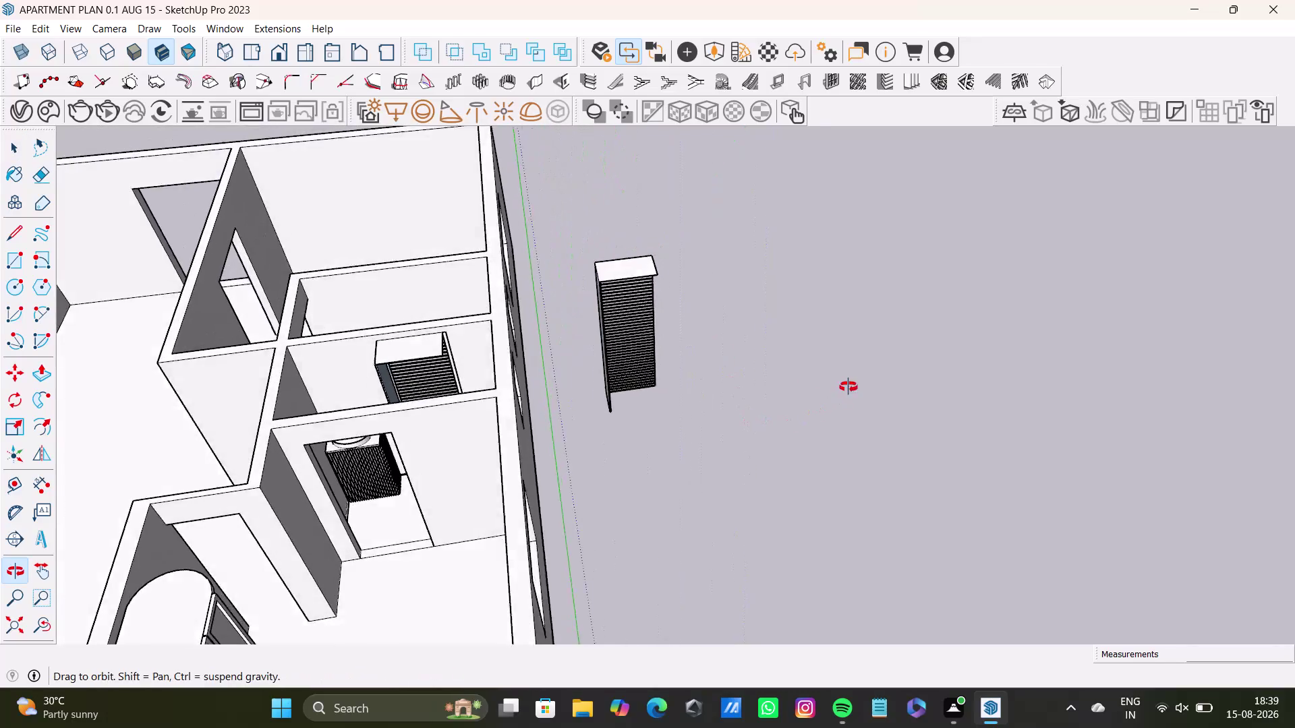
Orbit around the apartment and select the outdoor AC unit against the wall.
scroll(up, 3)
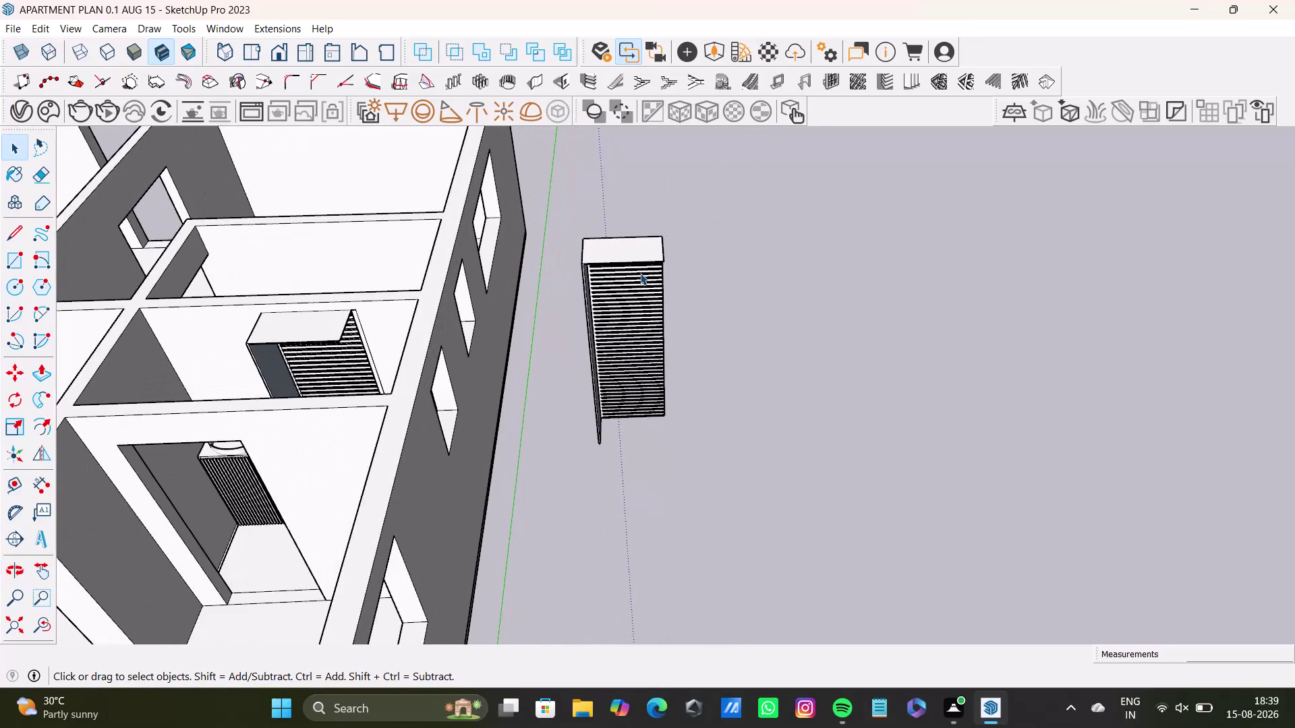
scroll(down, 3)
middle_drag(639, 273, 655, 331)
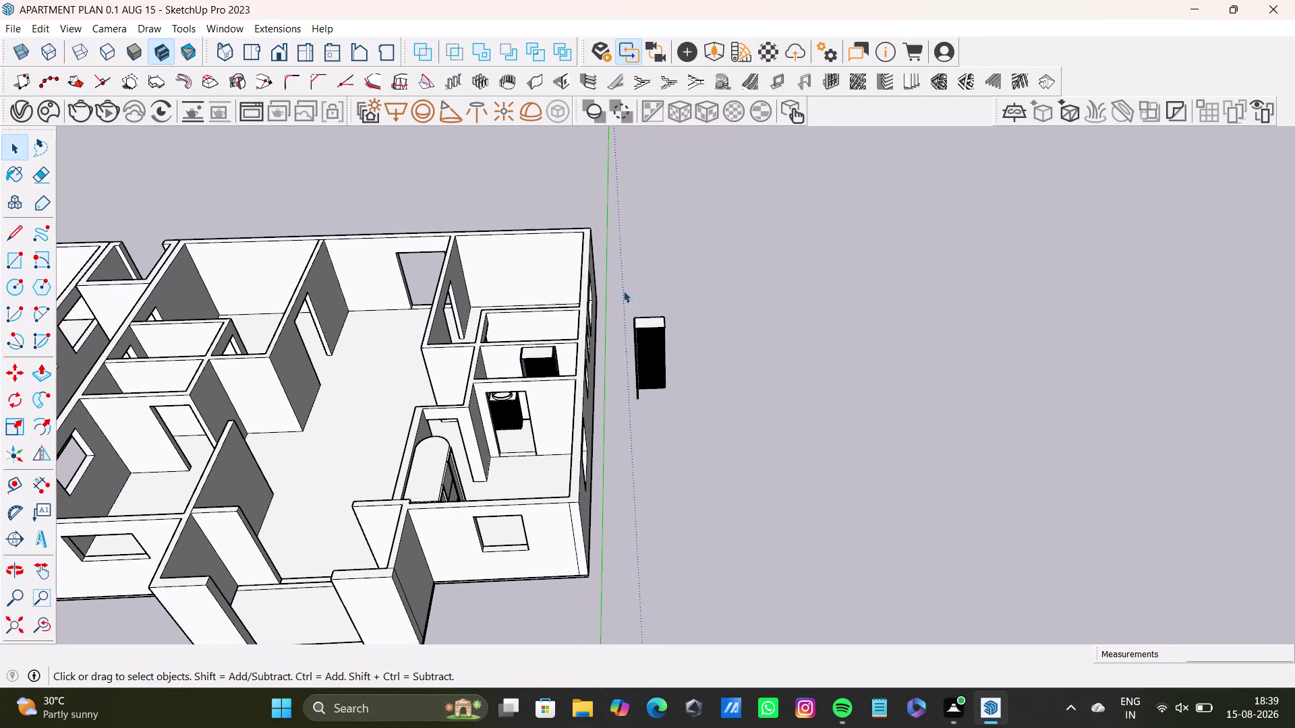
drag(607, 286, 748, 466)
middle_drag(722, 428, 619, 303)
scroll(up, 3)
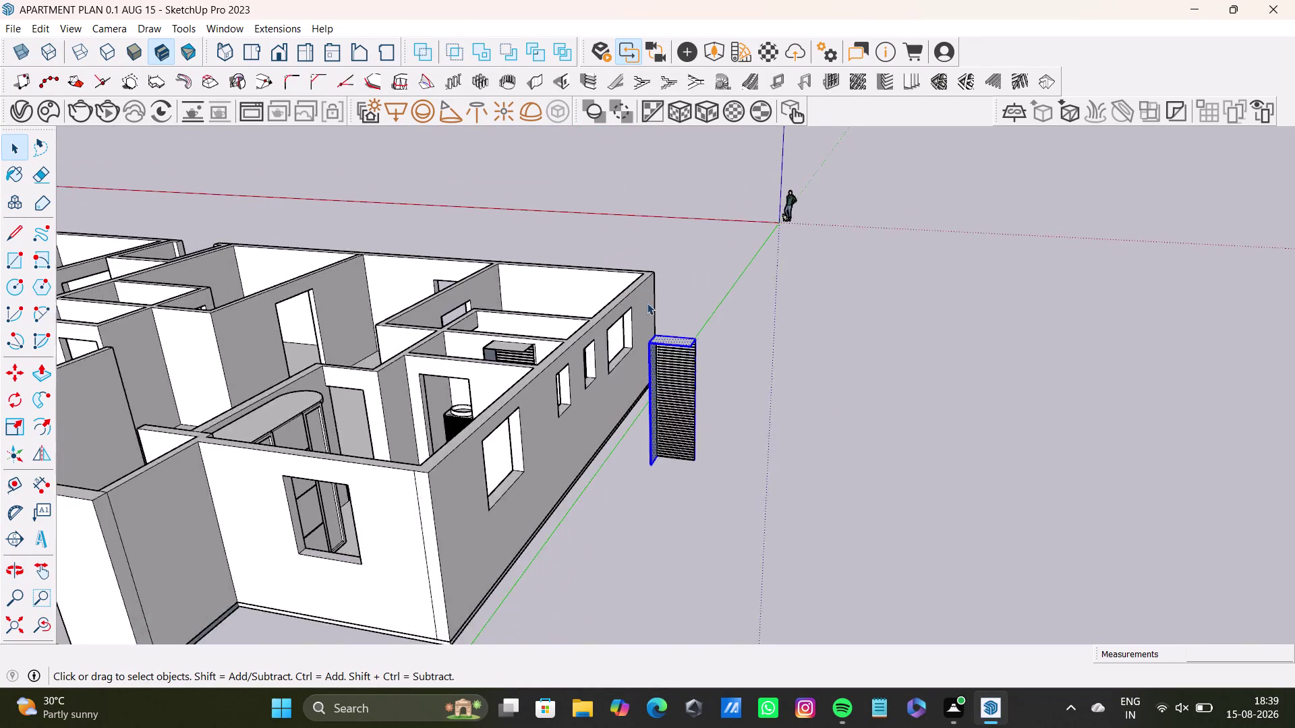
scroll(up, 3)
Rotate the AC unit about a centre point on its top into a new orientation.
key(q)
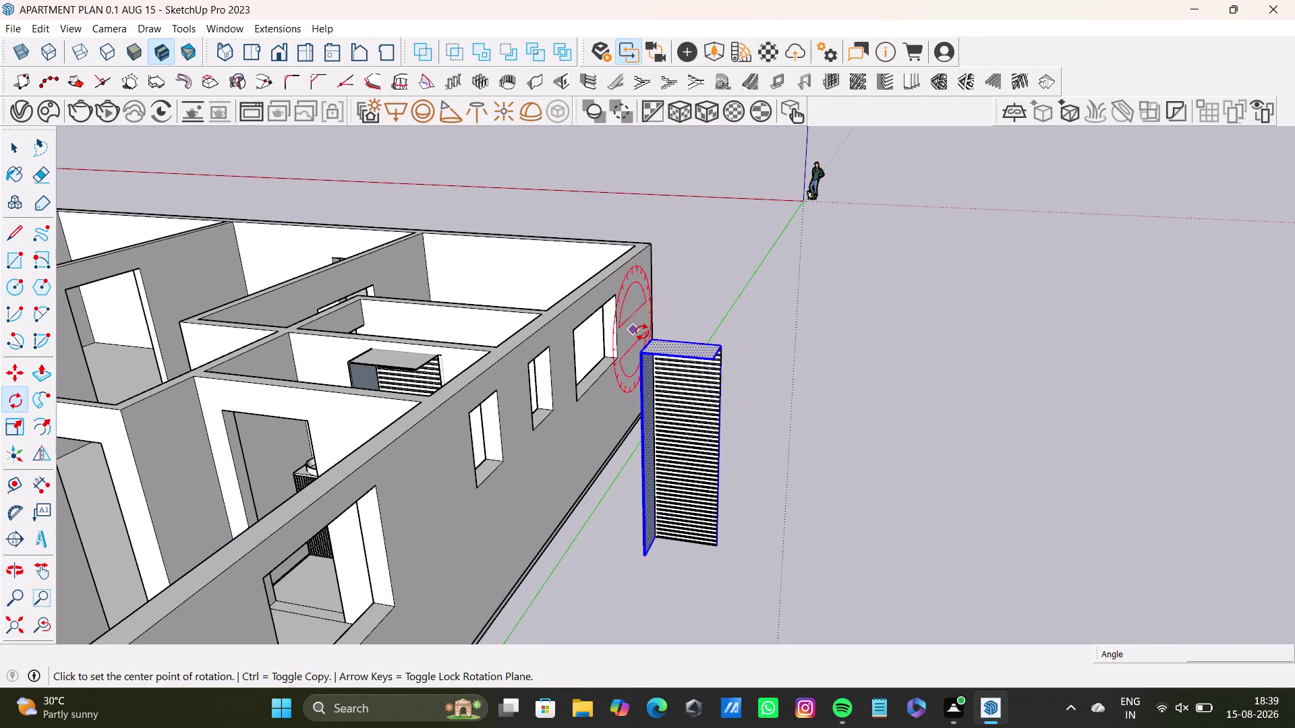
click(651, 338)
click(723, 346)
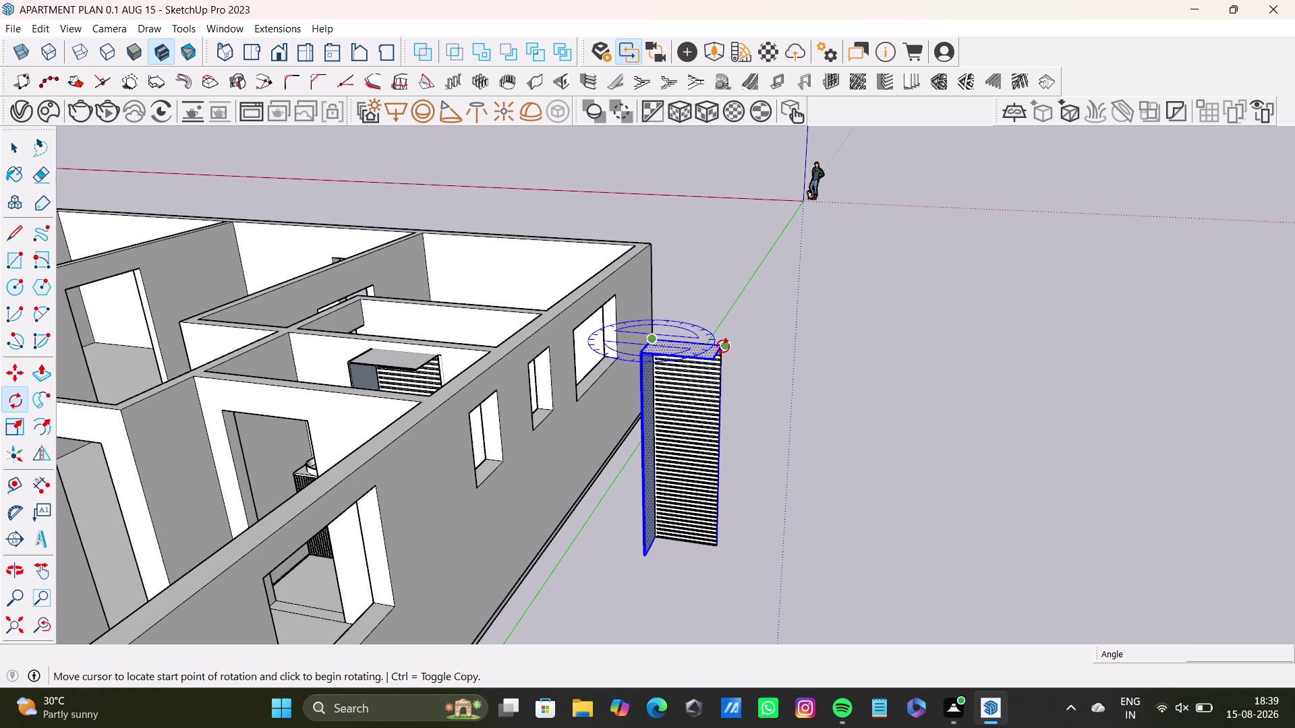
click(637, 345)
Orbit to view the rotated unit from outside and reselect it.
middle_drag(707, 395, 667, 429)
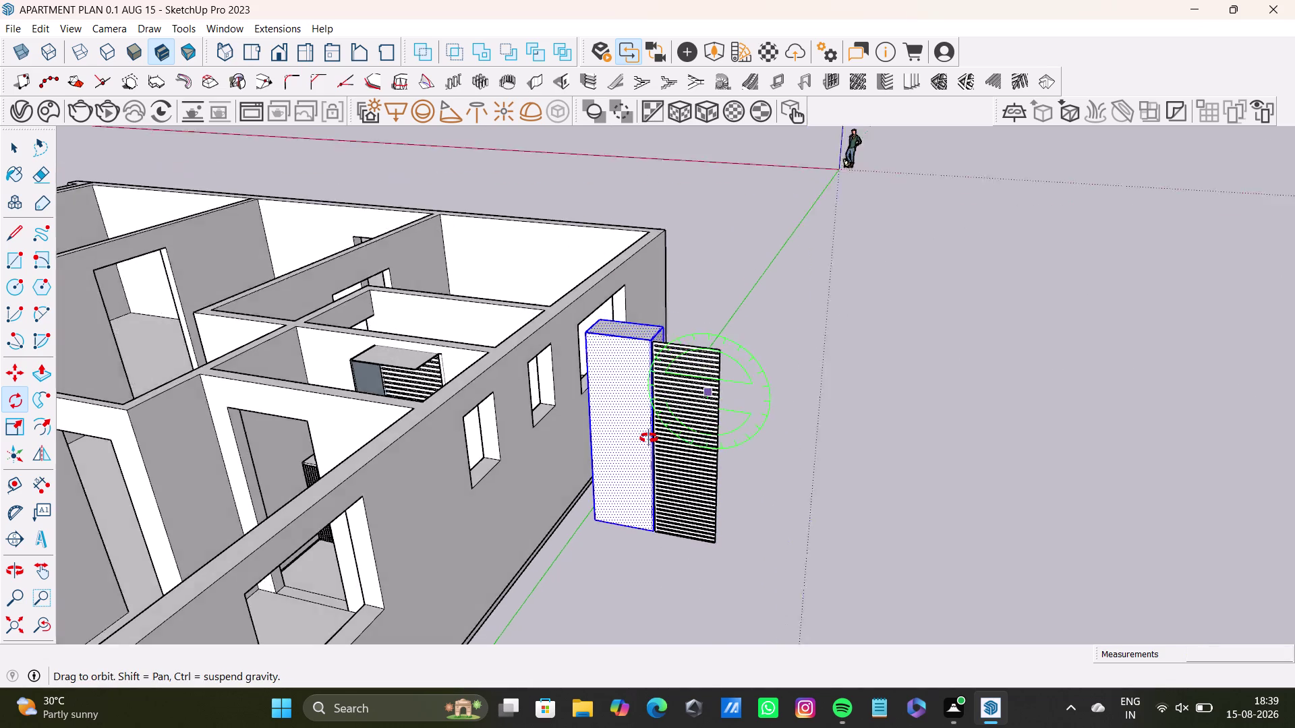
middle_drag(667, 429, 367, 426)
middle_drag(667, 442, 322, 380)
scroll(up, 3)
key(space)
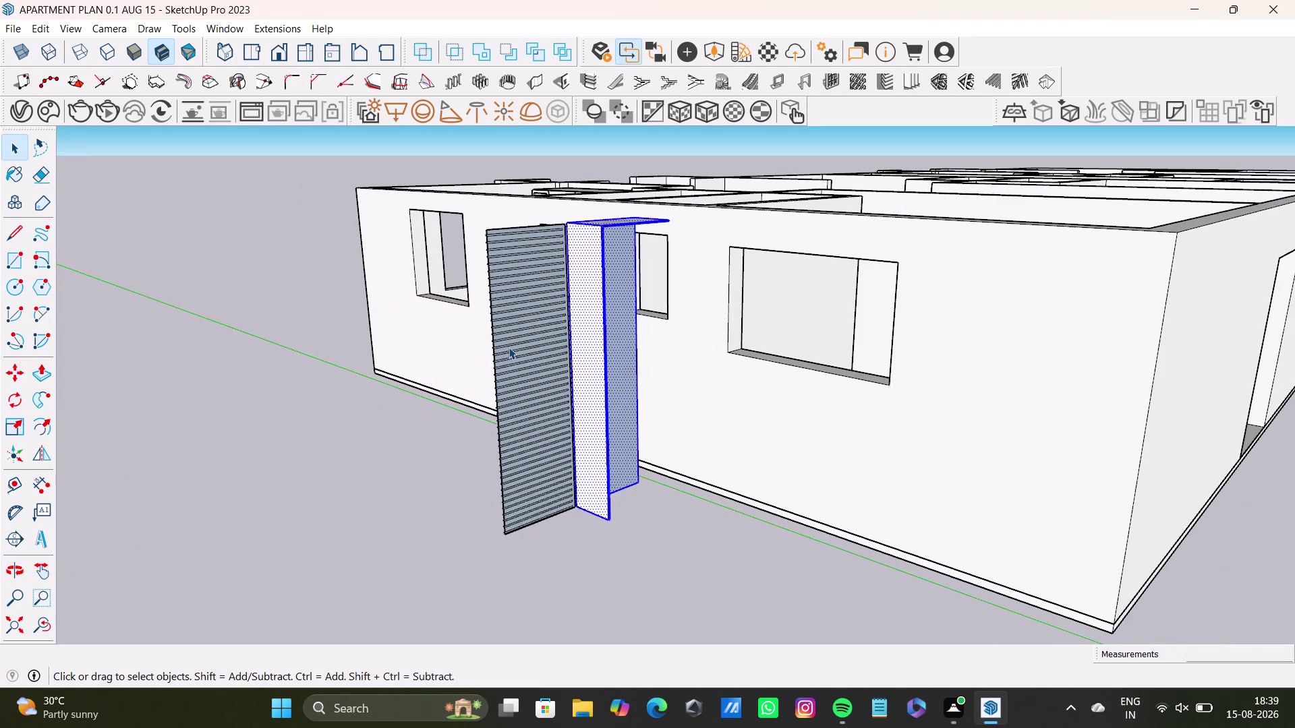
click(509, 347)
Open the AC unit group for editing and select the grille face.
middle_drag(511, 367, 778, 507)
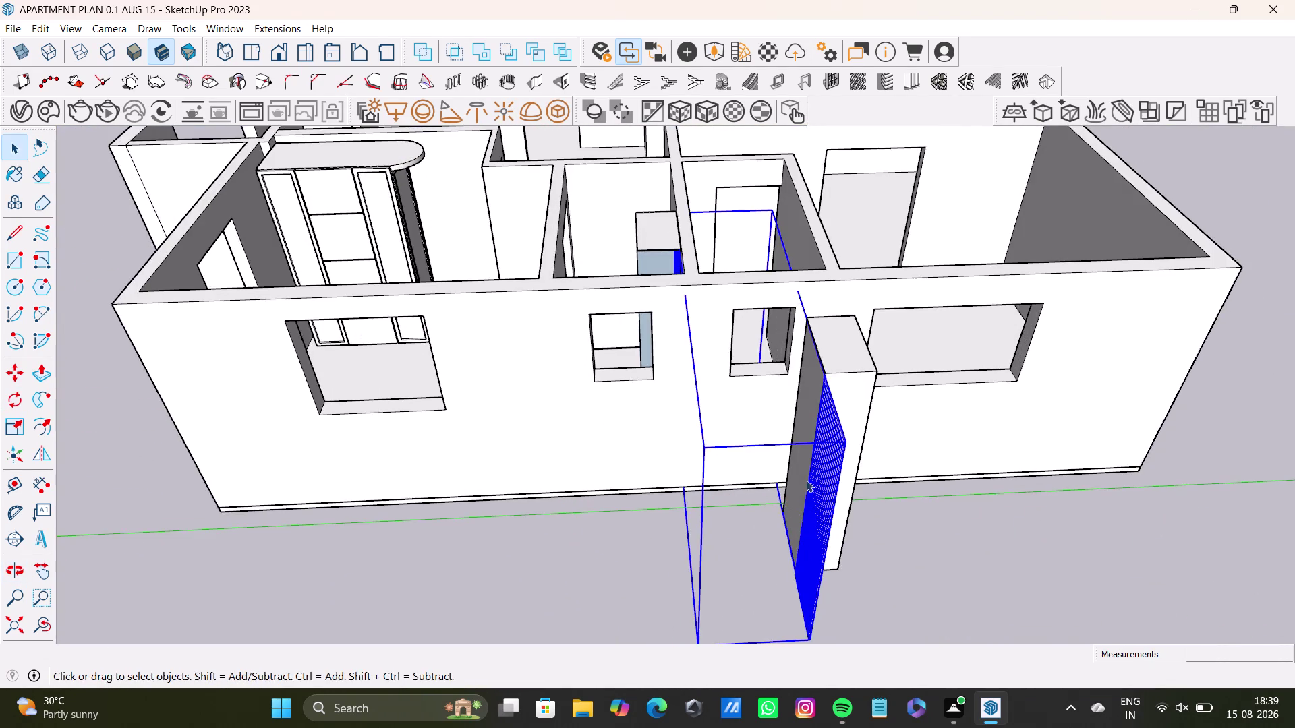
middle_drag(811, 498, 1040, 508)
double_click(961, 386)
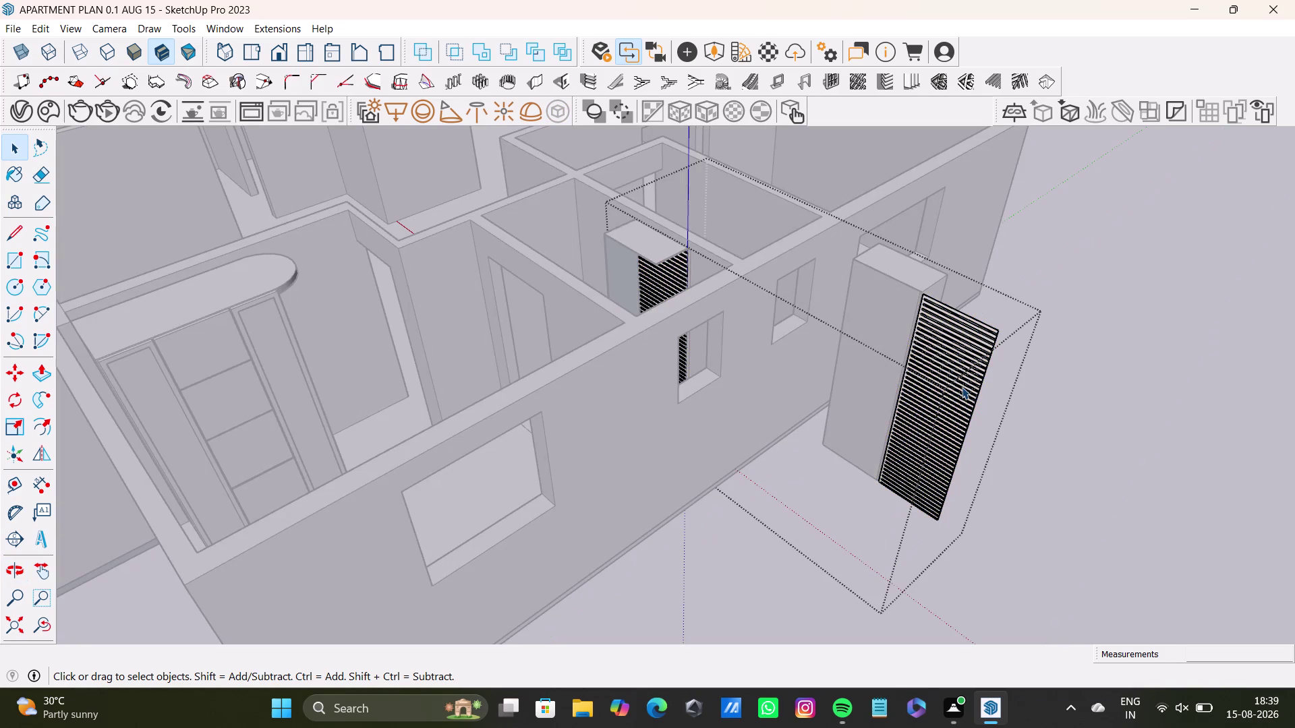
click(962, 387)
double_click(979, 356)
Box-select all of the grille's lines from a direct view.
middle_drag(927, 410, 941, 502)
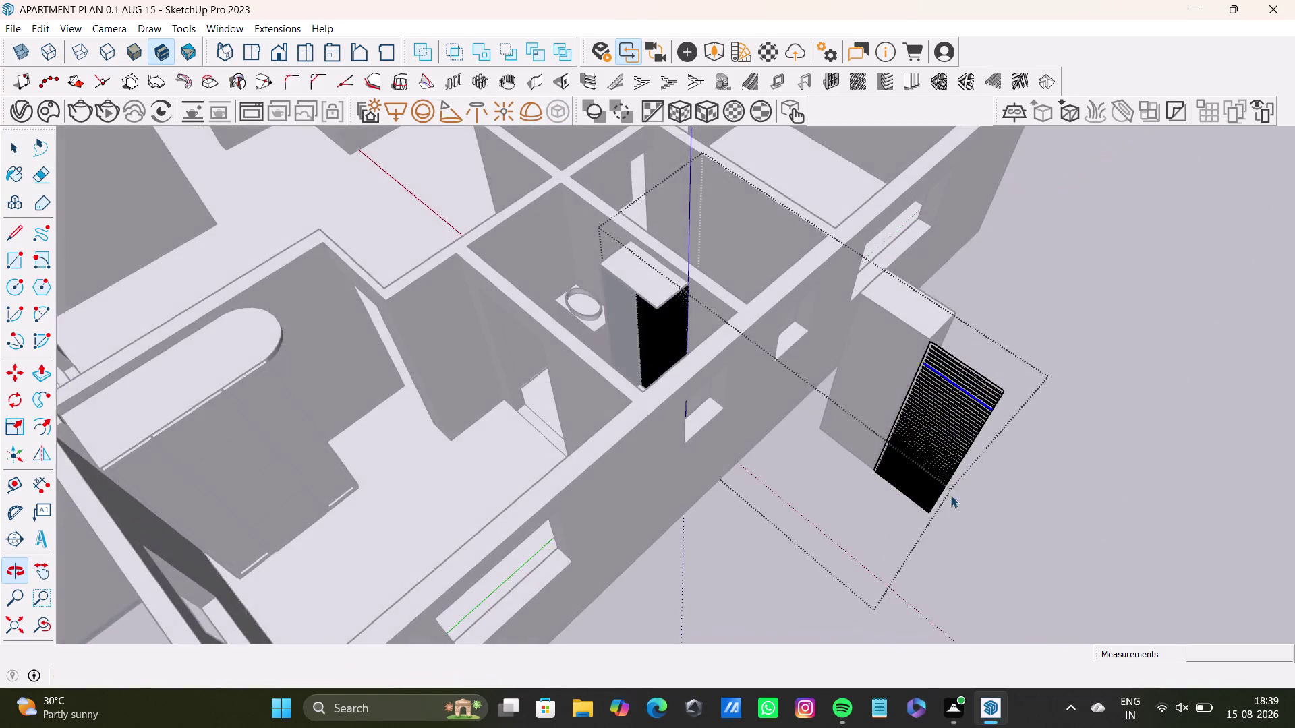
scroll(up, 3)
middle_drag(971, 393, 1096, 351)
drag(892, 208, 991, 589)
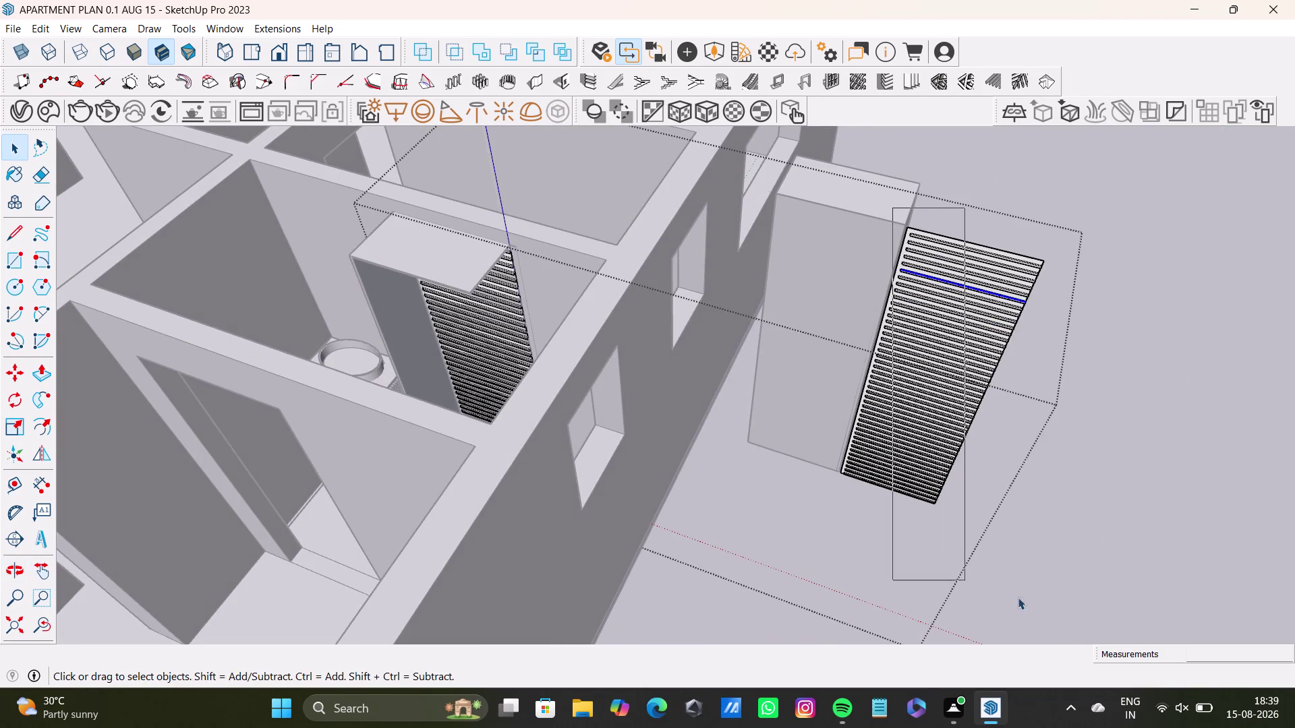
drag(991, 590, 1036, 592)
middle_drag(926, 480, 1052, 417)
middle_drag(925, 373, 773, 435)
middle_drag(784, 463, 856, 392)
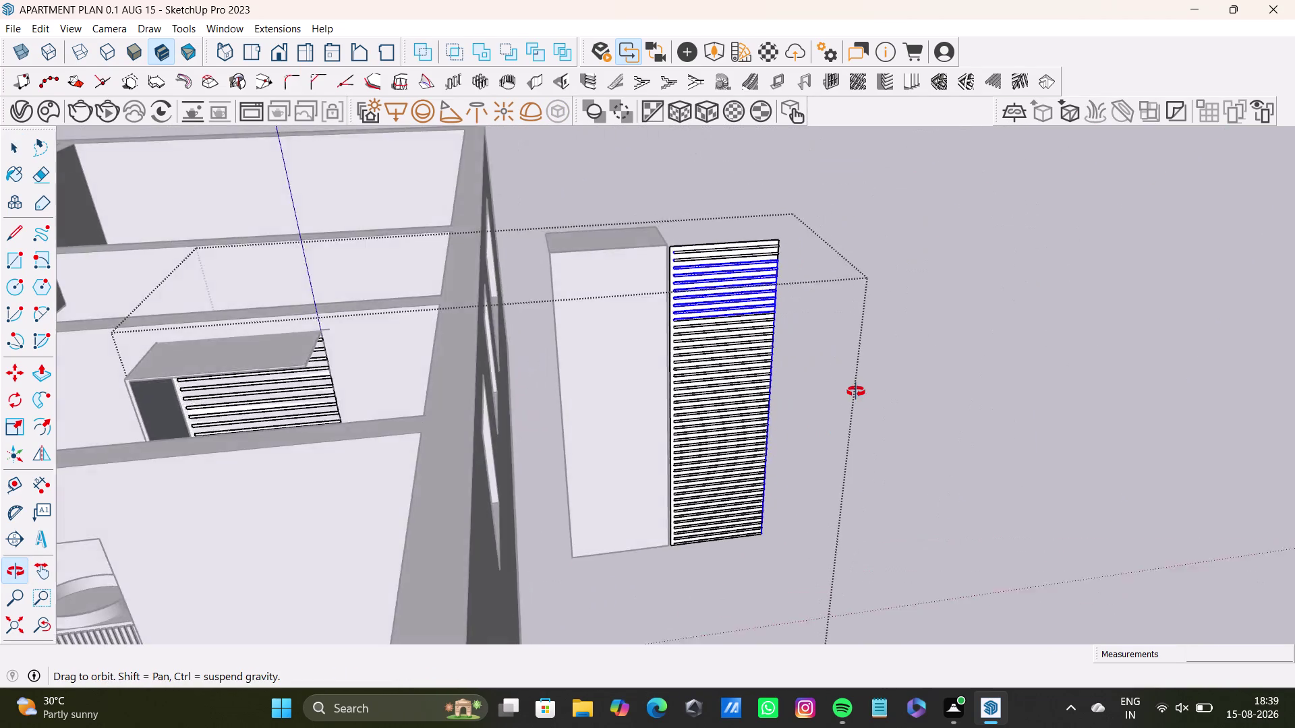
middle_drag(855, 392, 822, 370)
drag(665, 218, 793, 582)
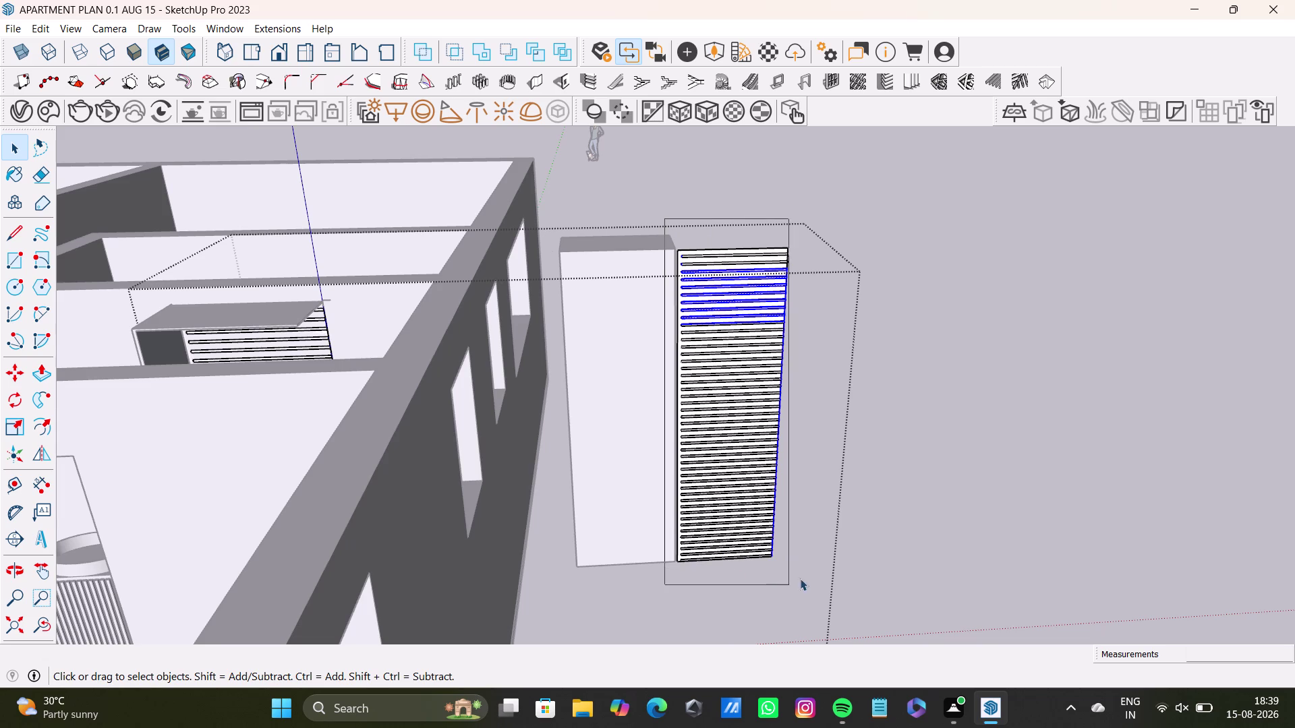
drag(793, 582, 818, 573)
middle_drag(830, 519, 802, 677)
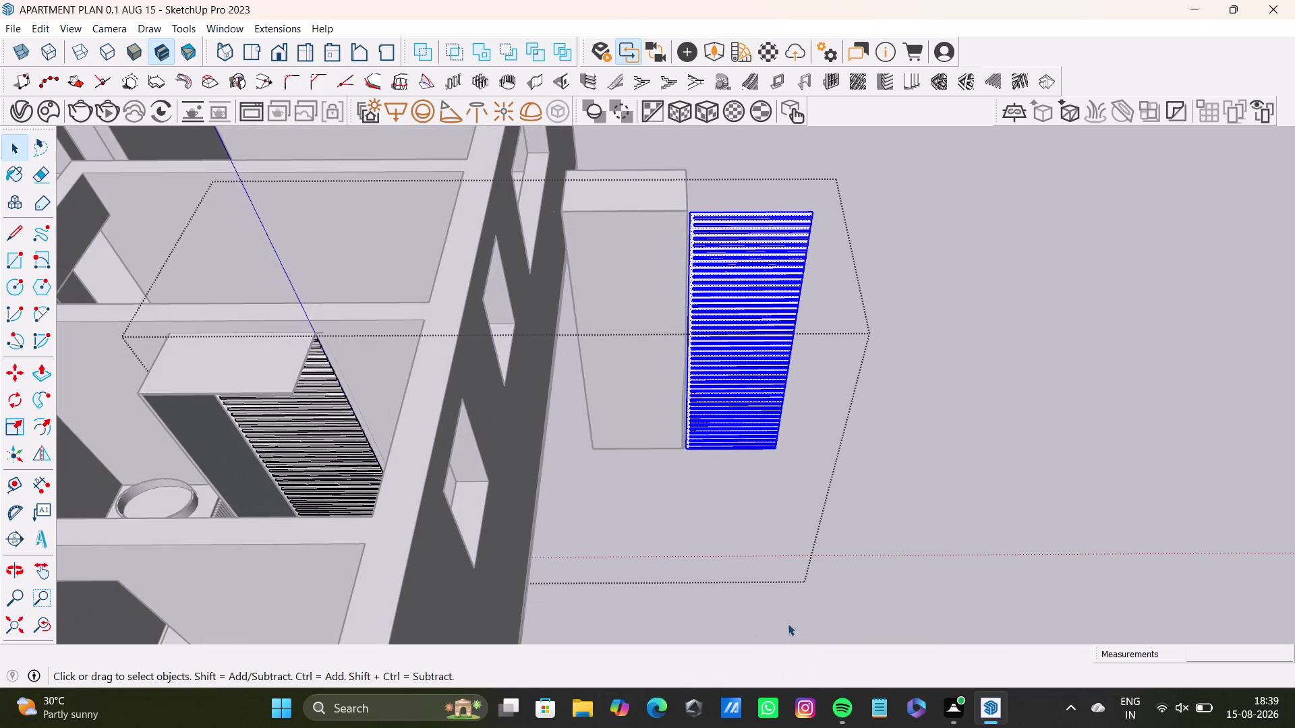
Rotate the grille 180° about its top-left corner, locked to the horizontal plane.
key(q)
scroll(up, 3)
click(695, 195)
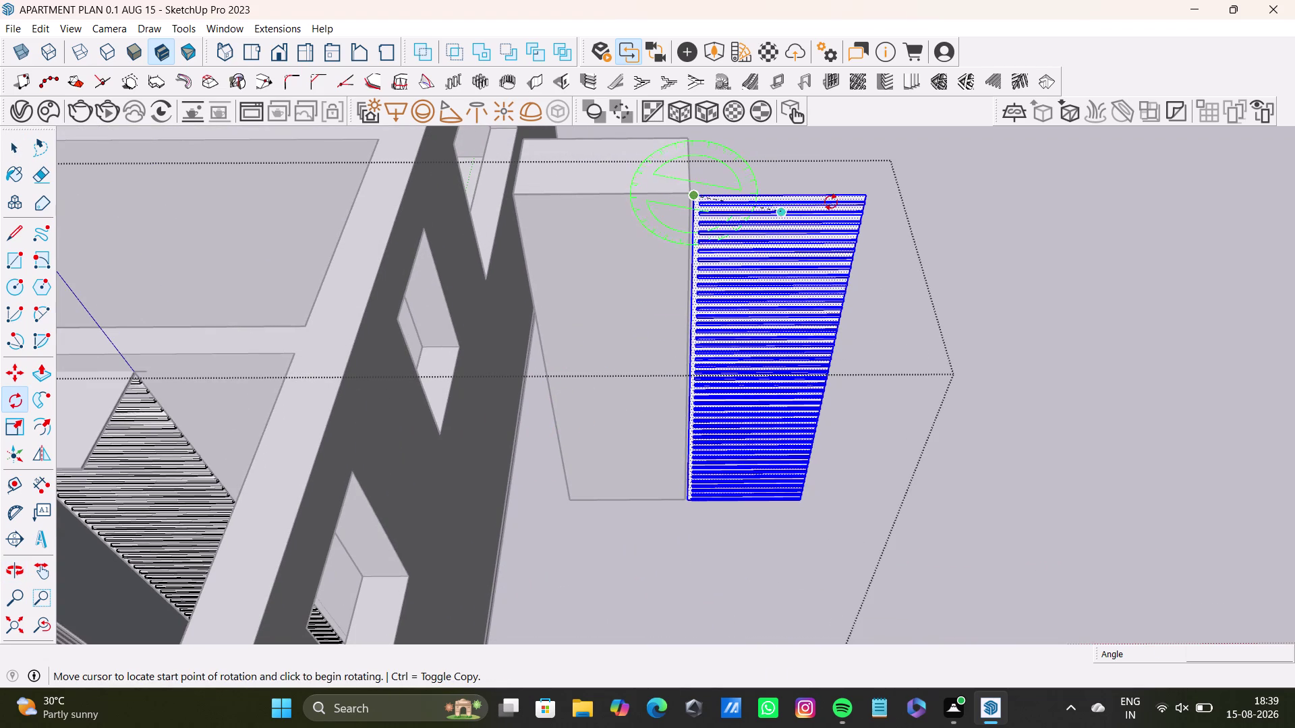
key(space)
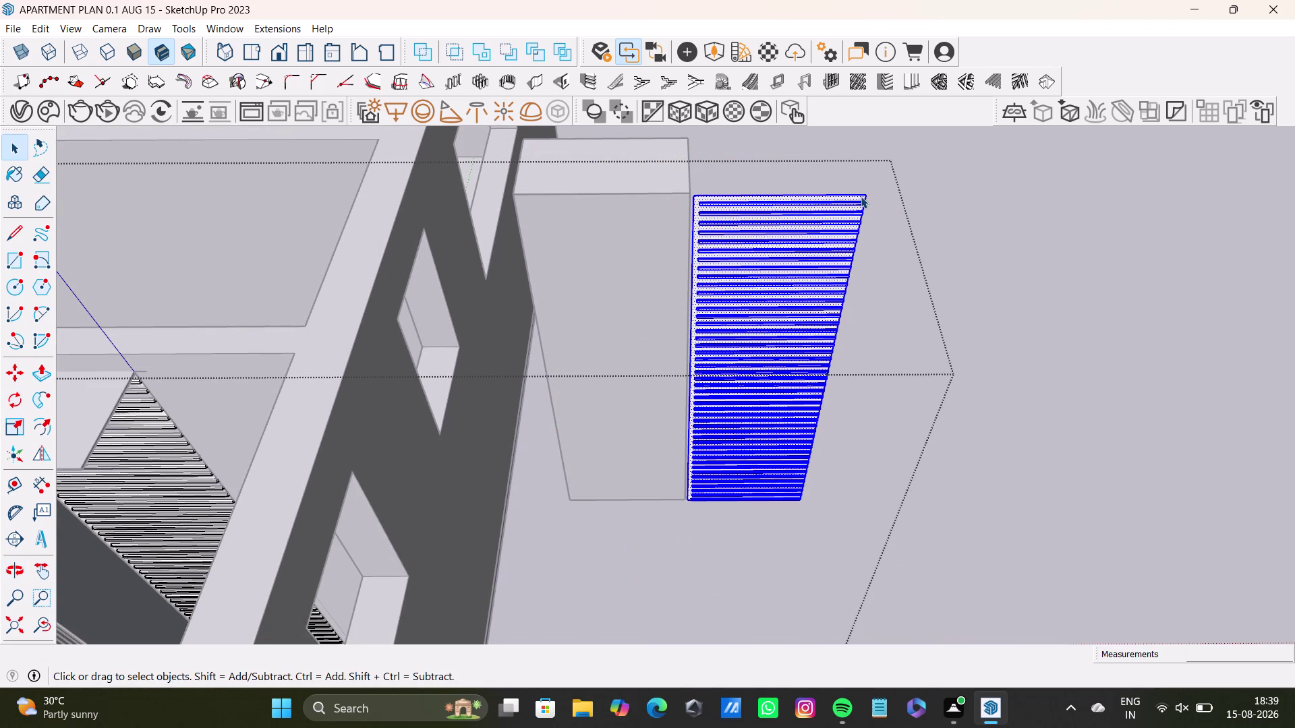
key(q)
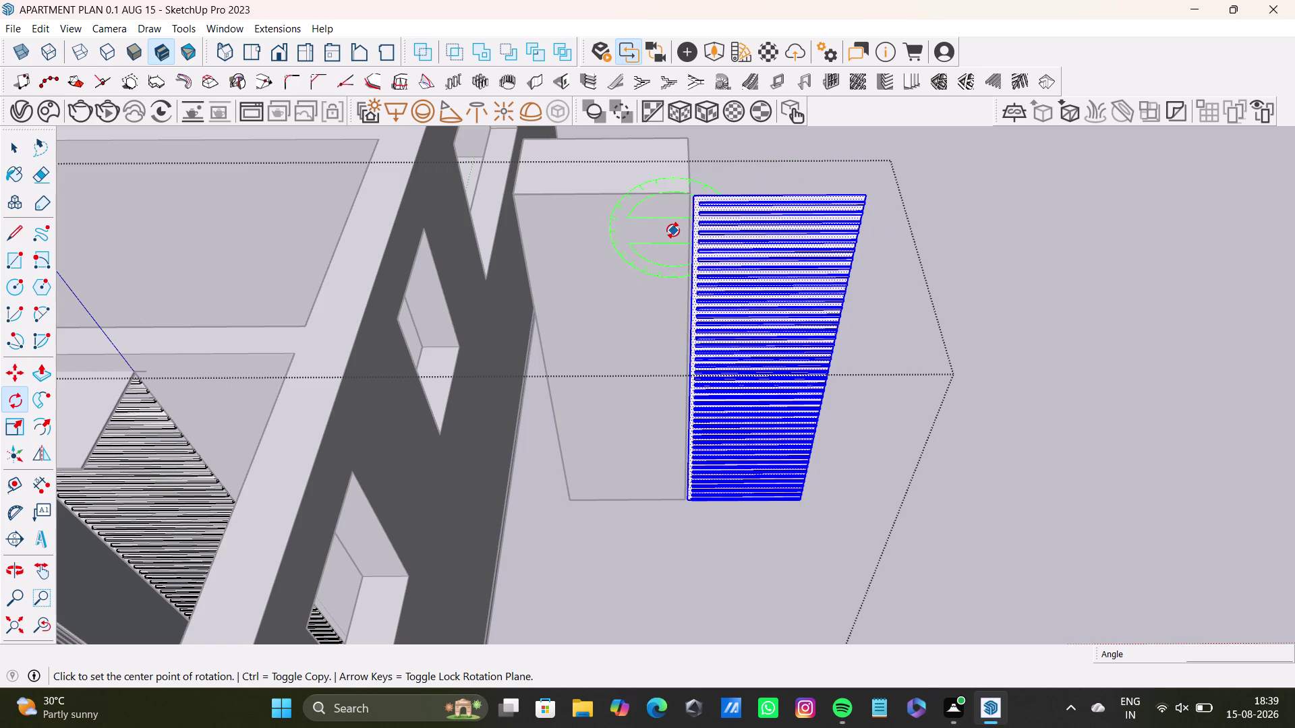
key(Up)
click(698, 196)
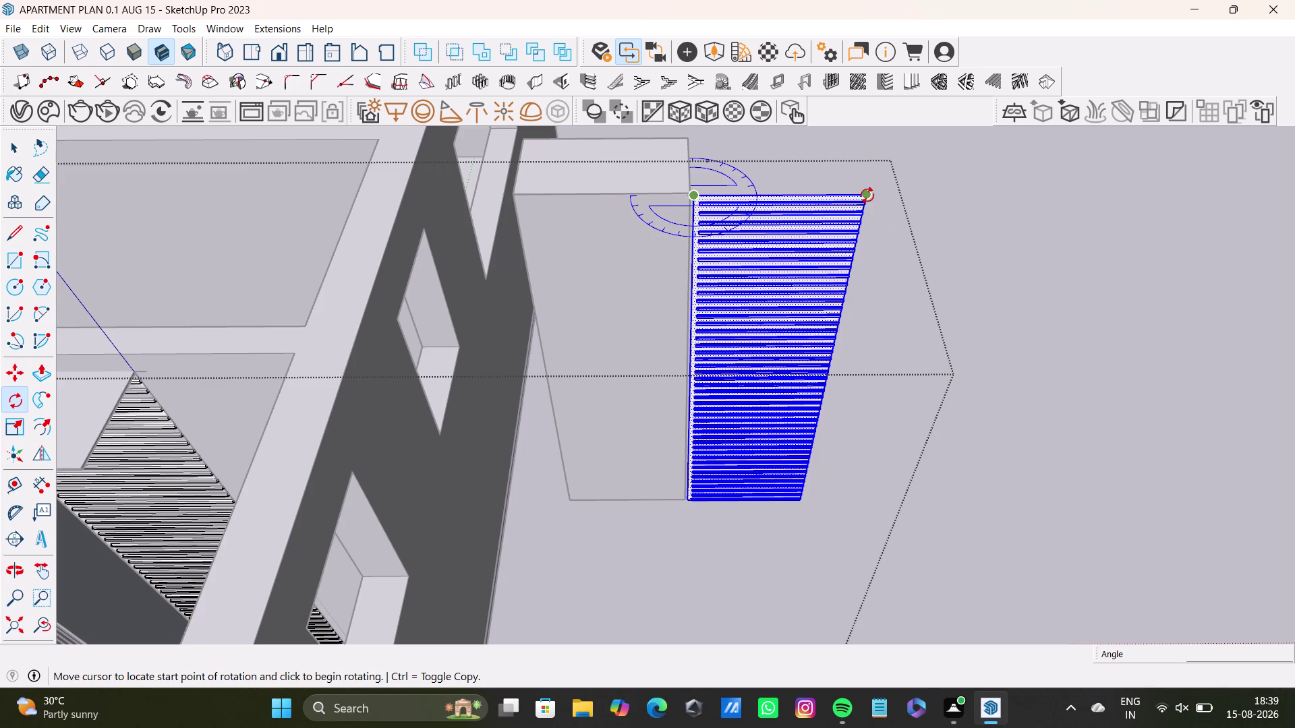
click(867, 195)
click(601, 198)
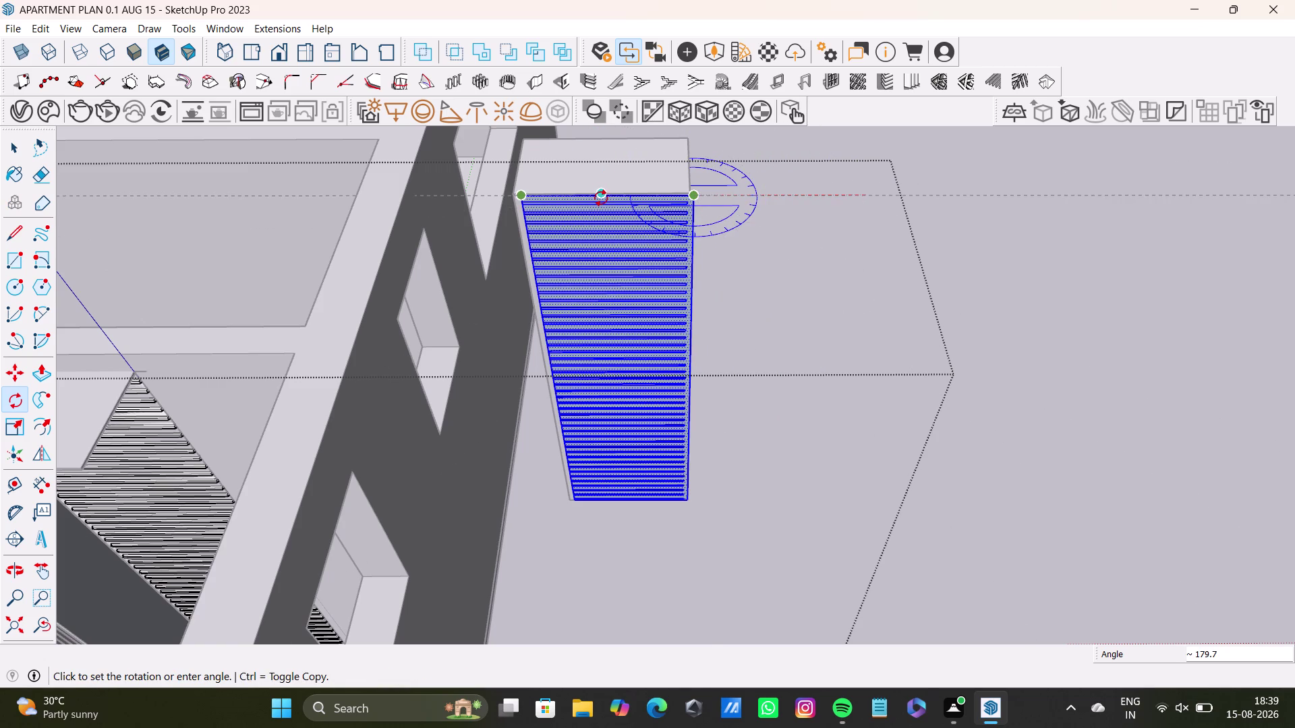
key(space)
middle_drag(706, 275, 311, 284)
middle_drag(775, 334, 361, 265)
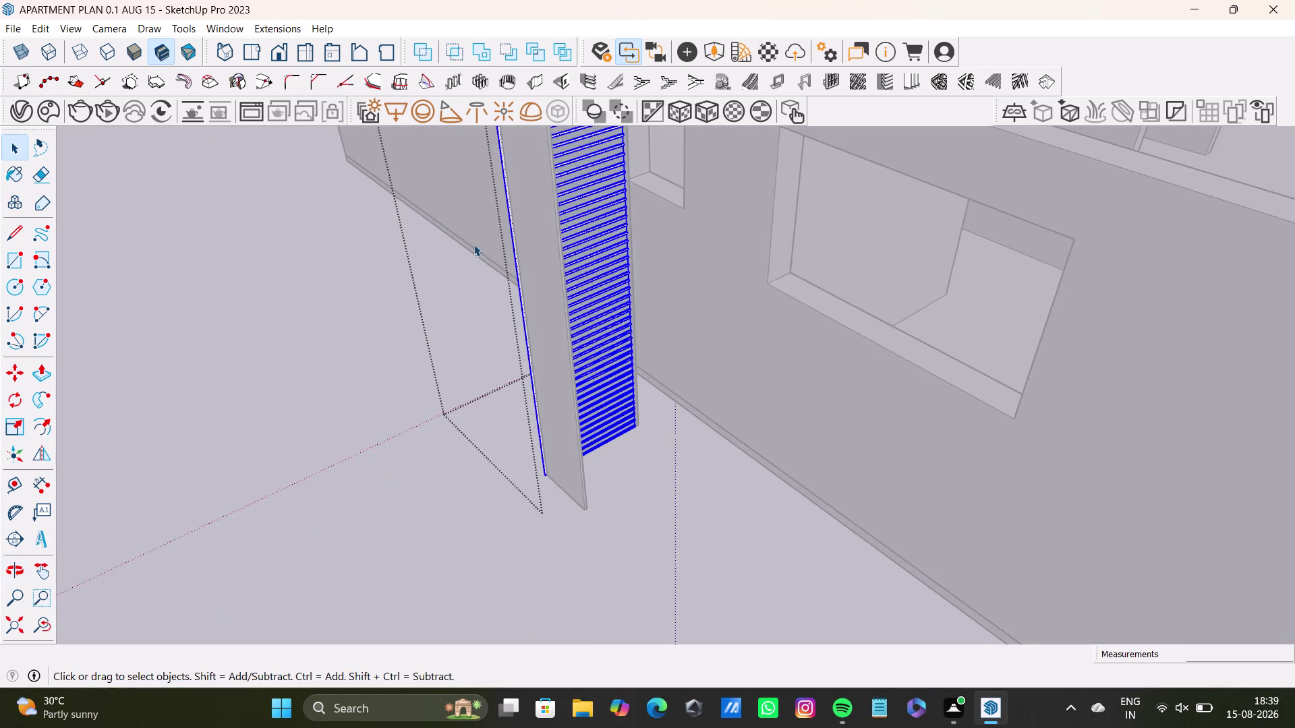
middle_drag(484, 244, 538, 333)
middle_drag(553, 348, 410, 327)
scroll(up, 3)
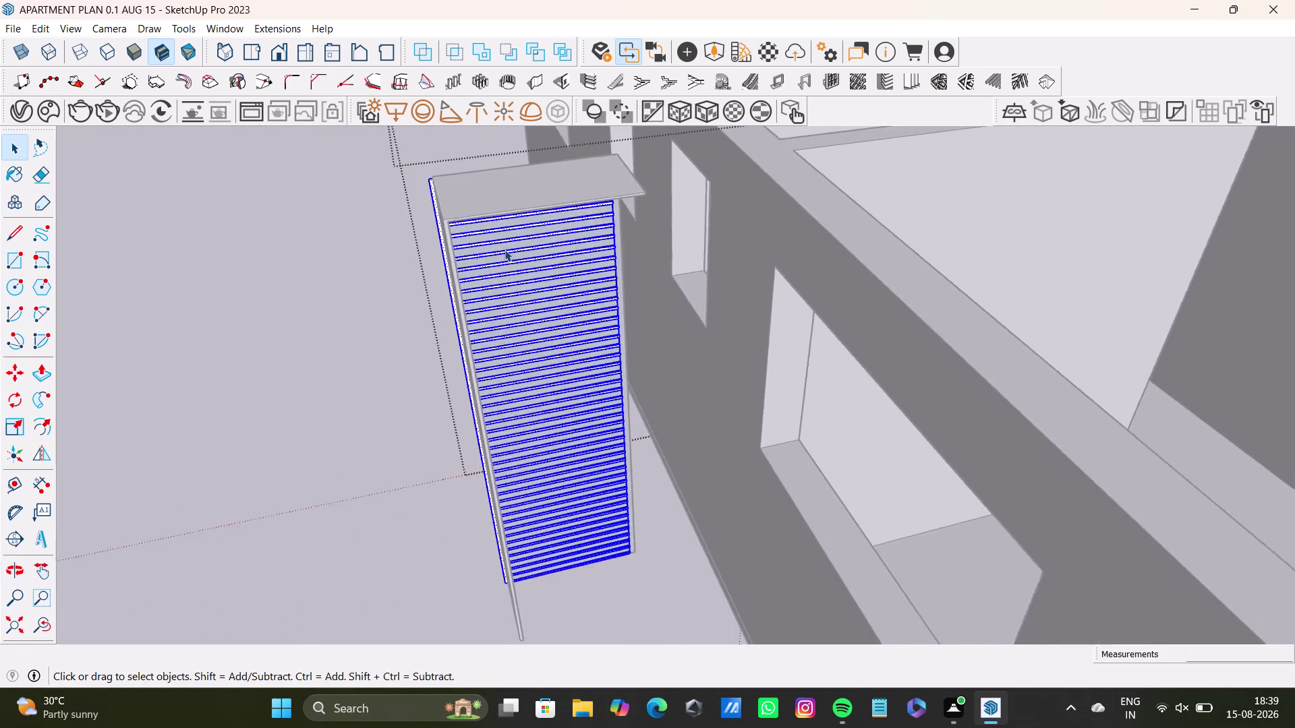
scroll(up, 3)
middle_drag(505, 232, 563, 308)
key(m)
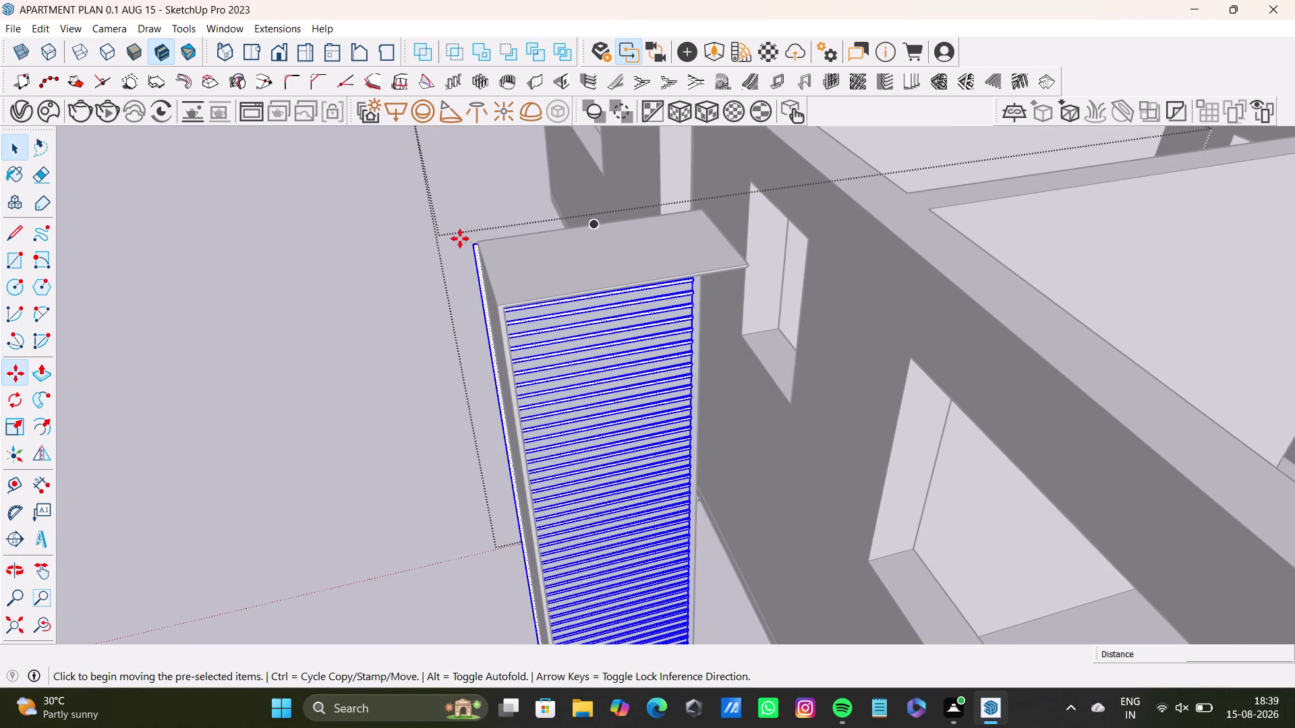
click(472, 250)
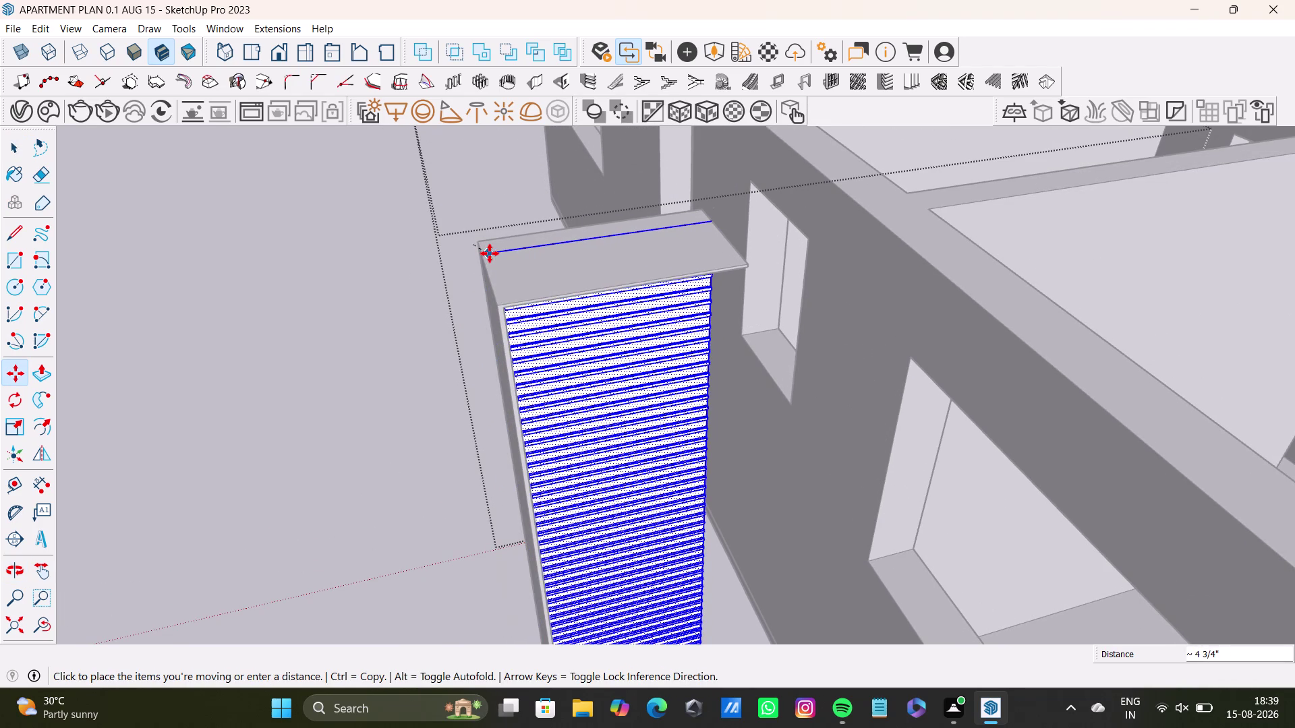
click(490, 254)
middle_drag(606, 328, 532, 344)
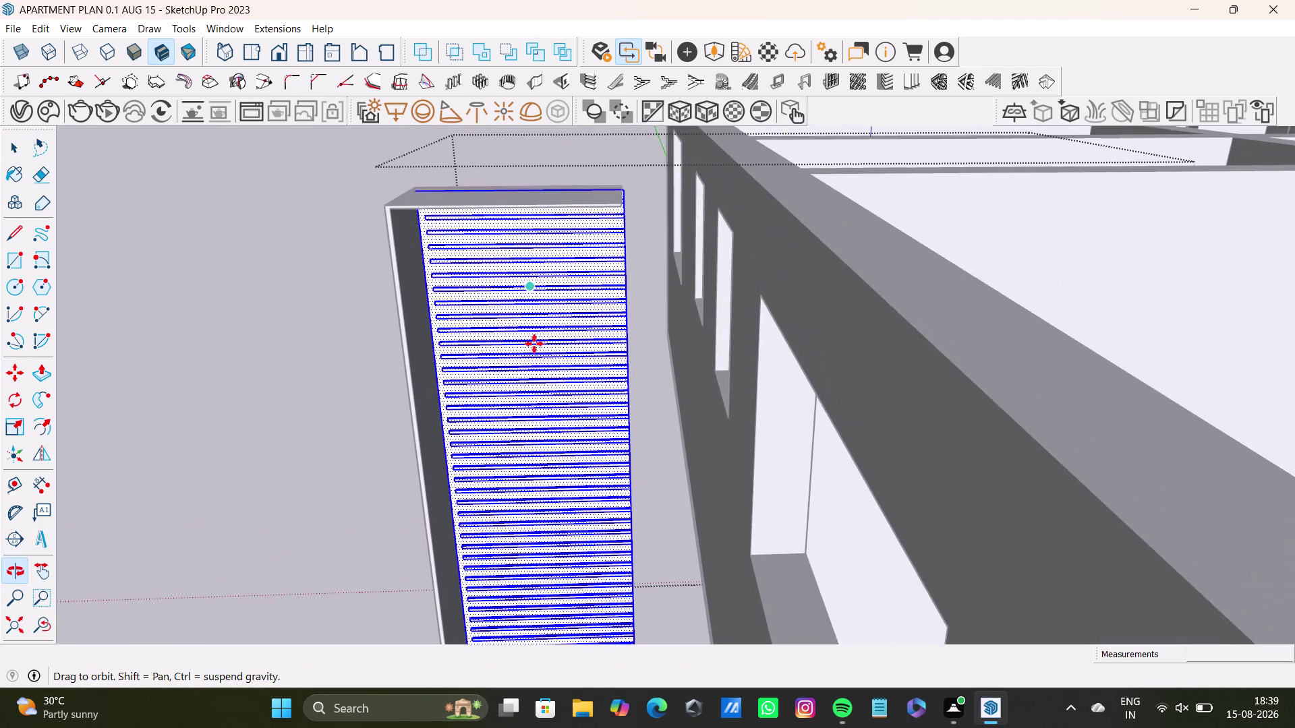
middle_drag(548, 324, 552, 356)
middle_drag(569, 315, 561, 318)
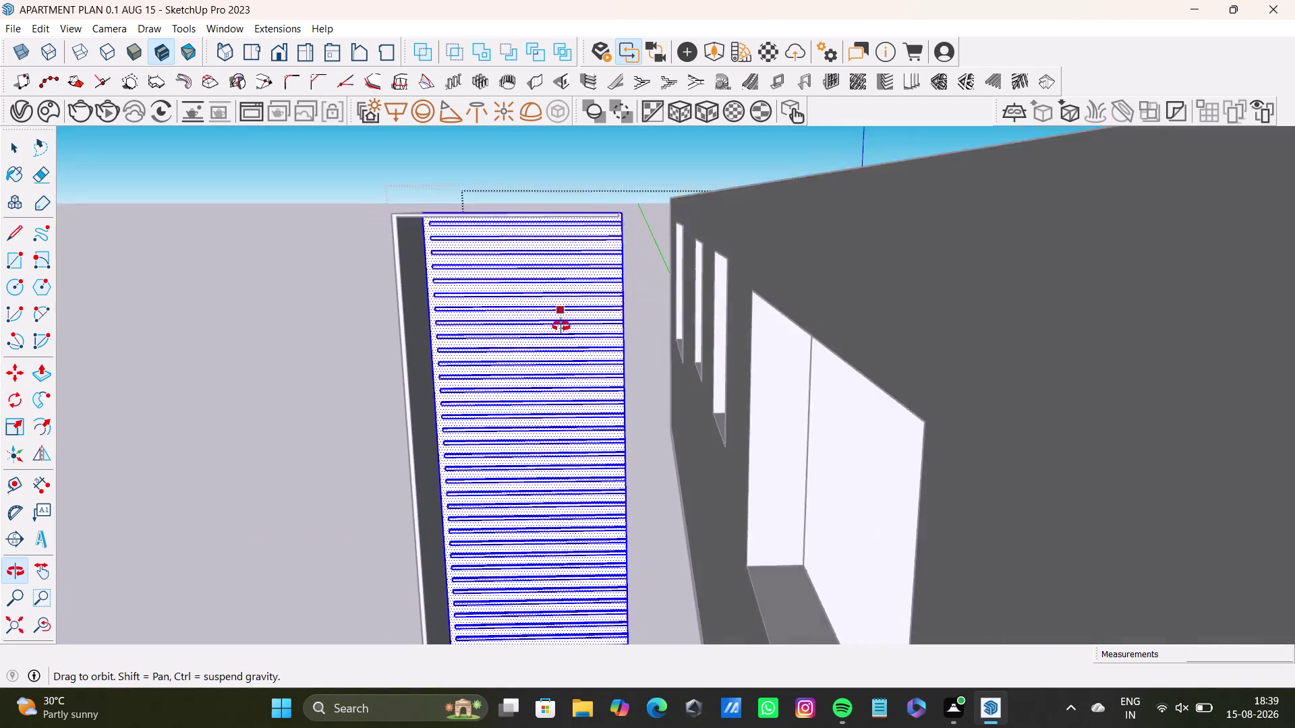
middle_drag(561, 318, 564, 334)
scroll(up, 3)
click(627, 246)
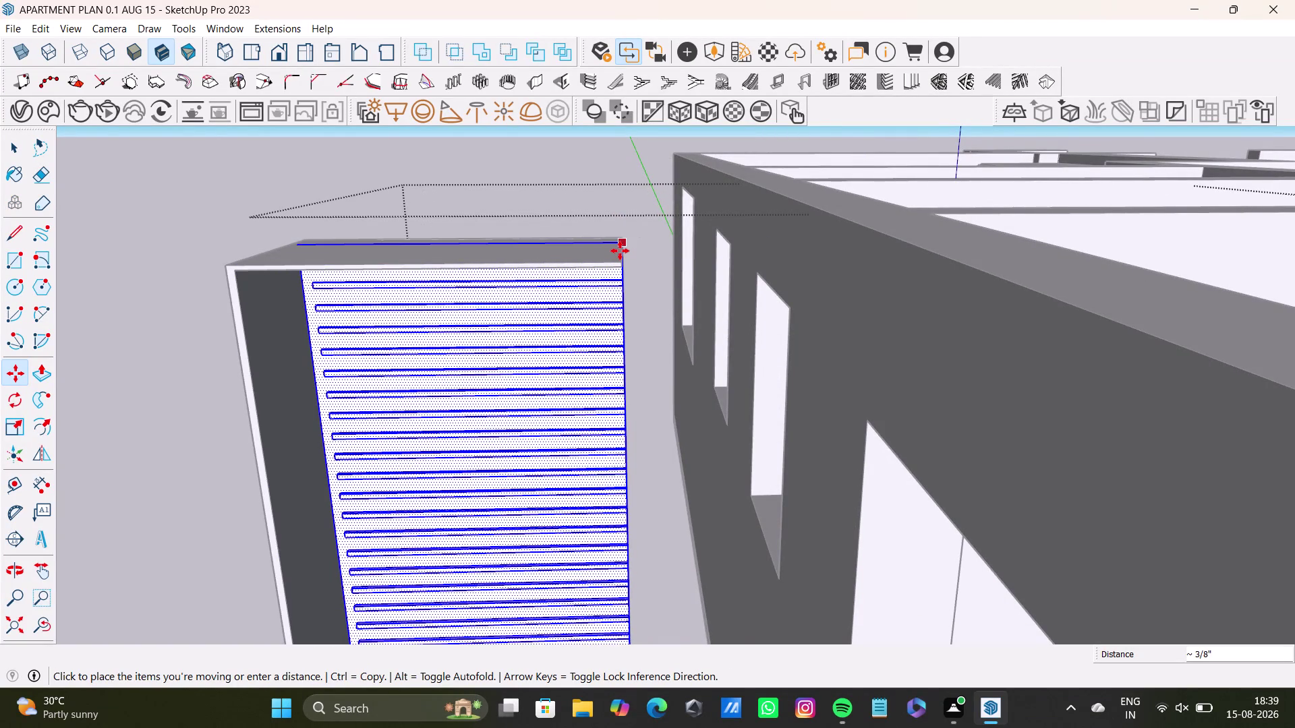
click(614, 249)
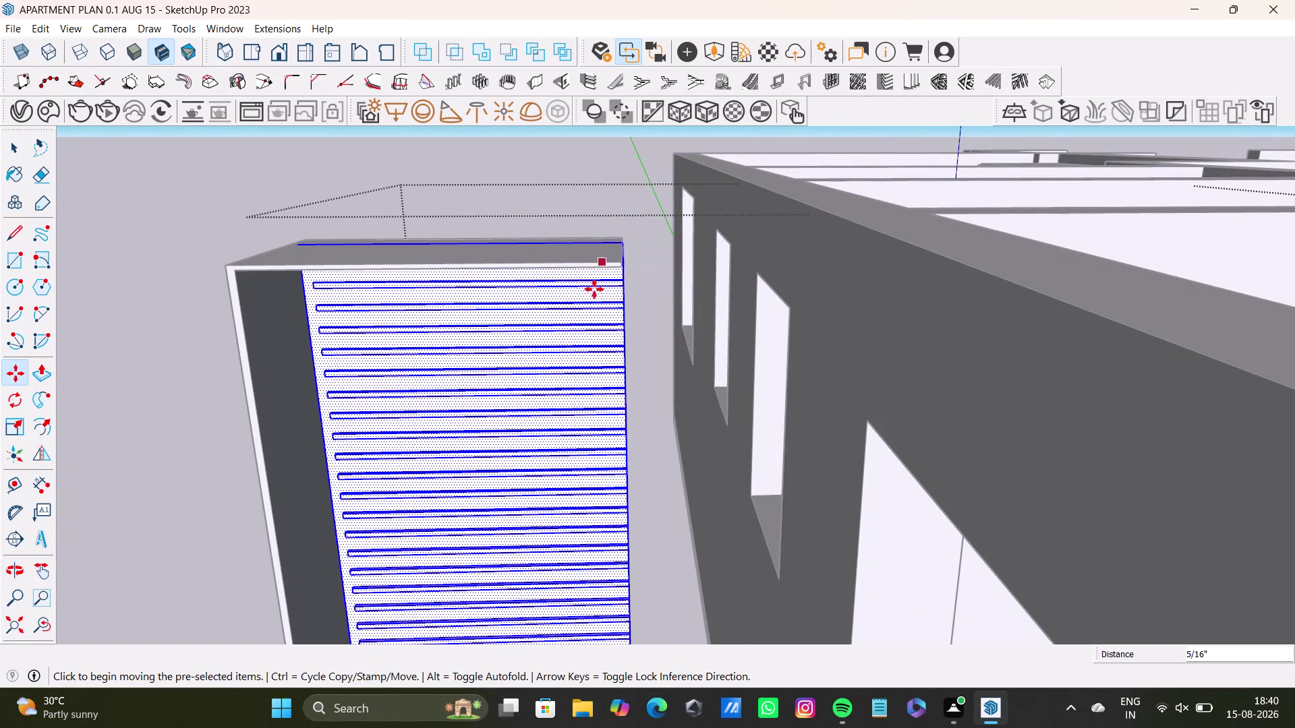
scroll(down, 3)
key(space)
click(278, 290)
middle_drag(489, 390, 545, 271)
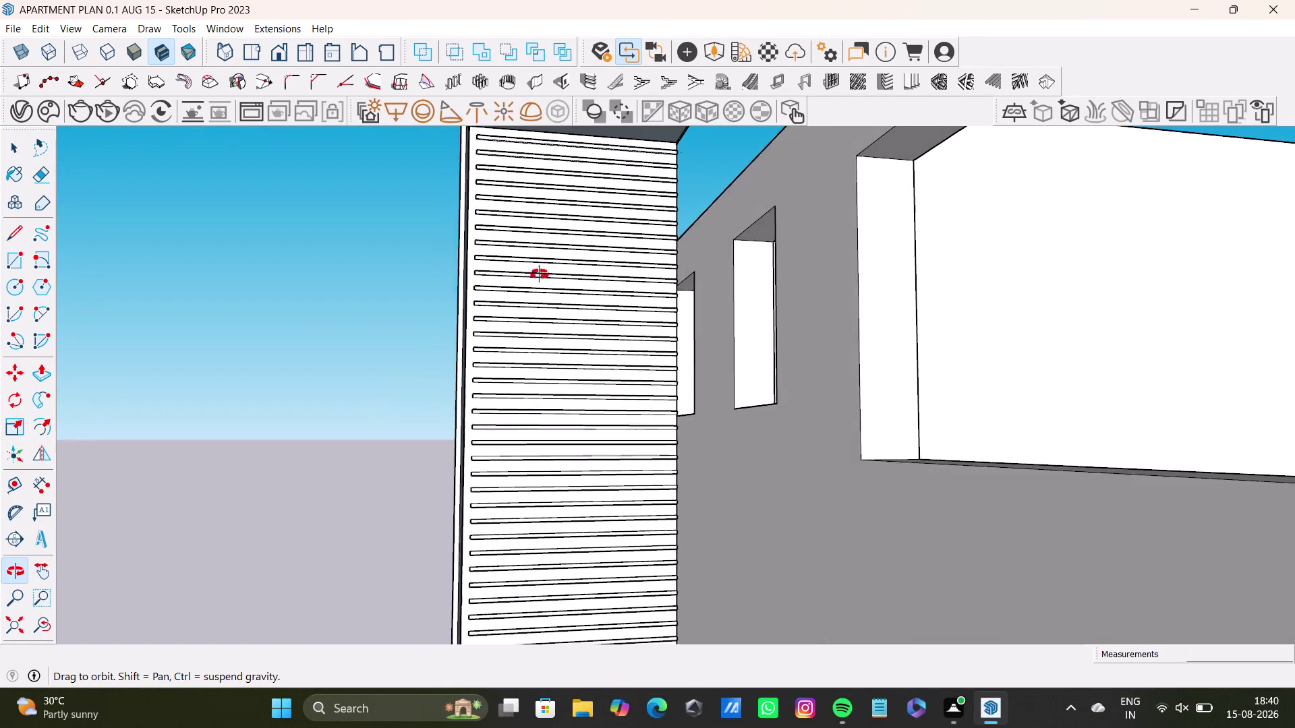
middle_drag(546, 271, 515, 287)
scroll(down, 3)
middle_drag(515, 293, 519, 335)
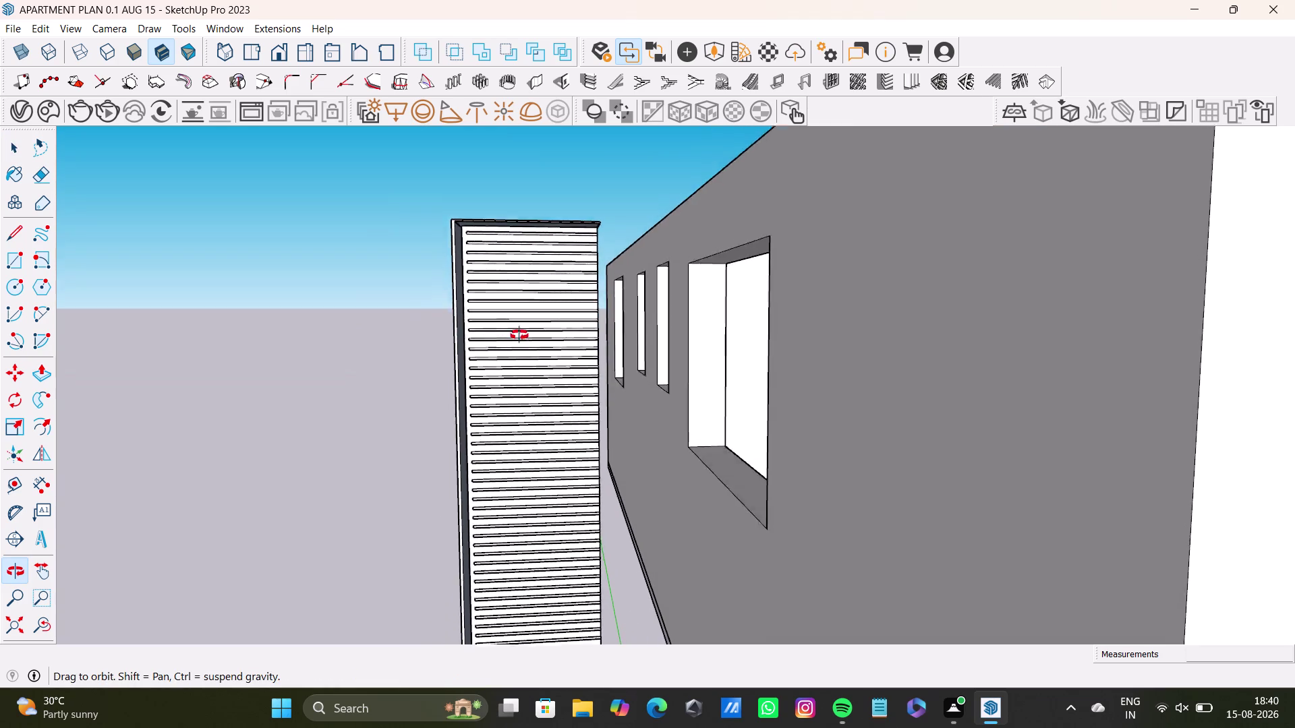
middle_drag(519, 335, 529, 228)
middle_drag(530, 227, 528, 329)
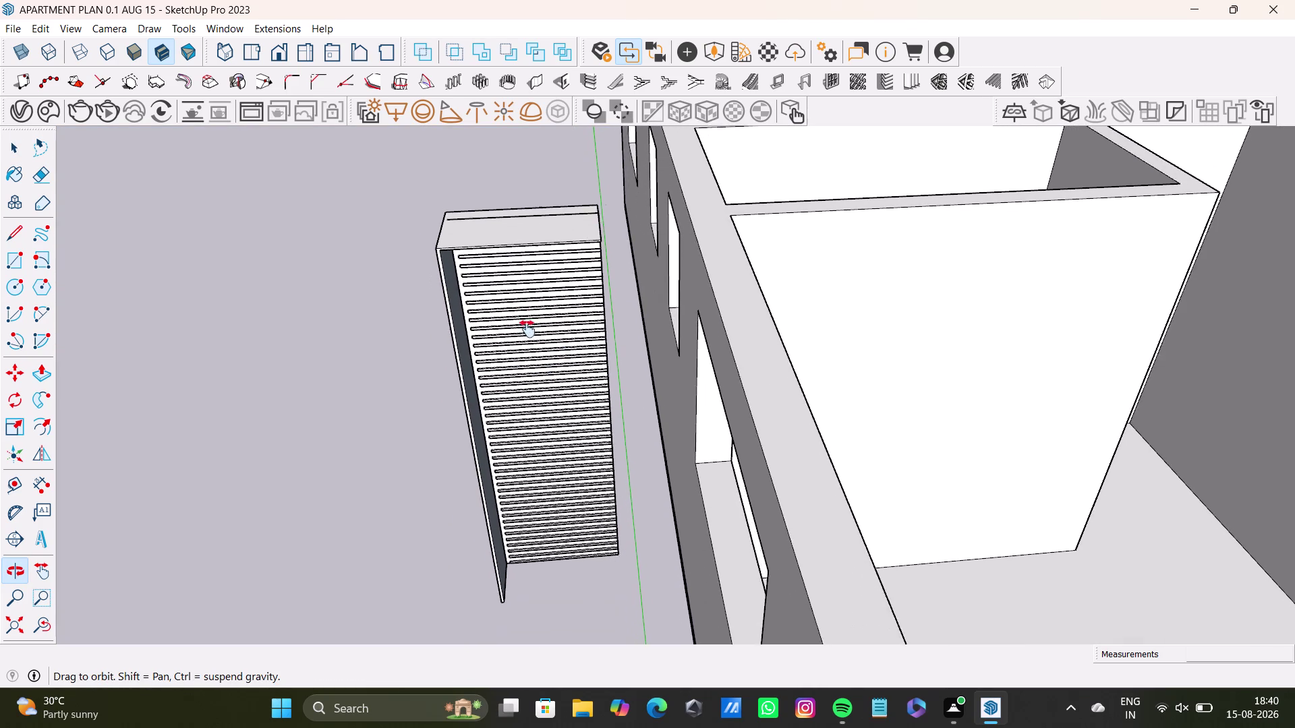
middle_drag(528, 329, 498, 326)
scroll(down, 3)
middle_drag(581, 311, 586, 364)
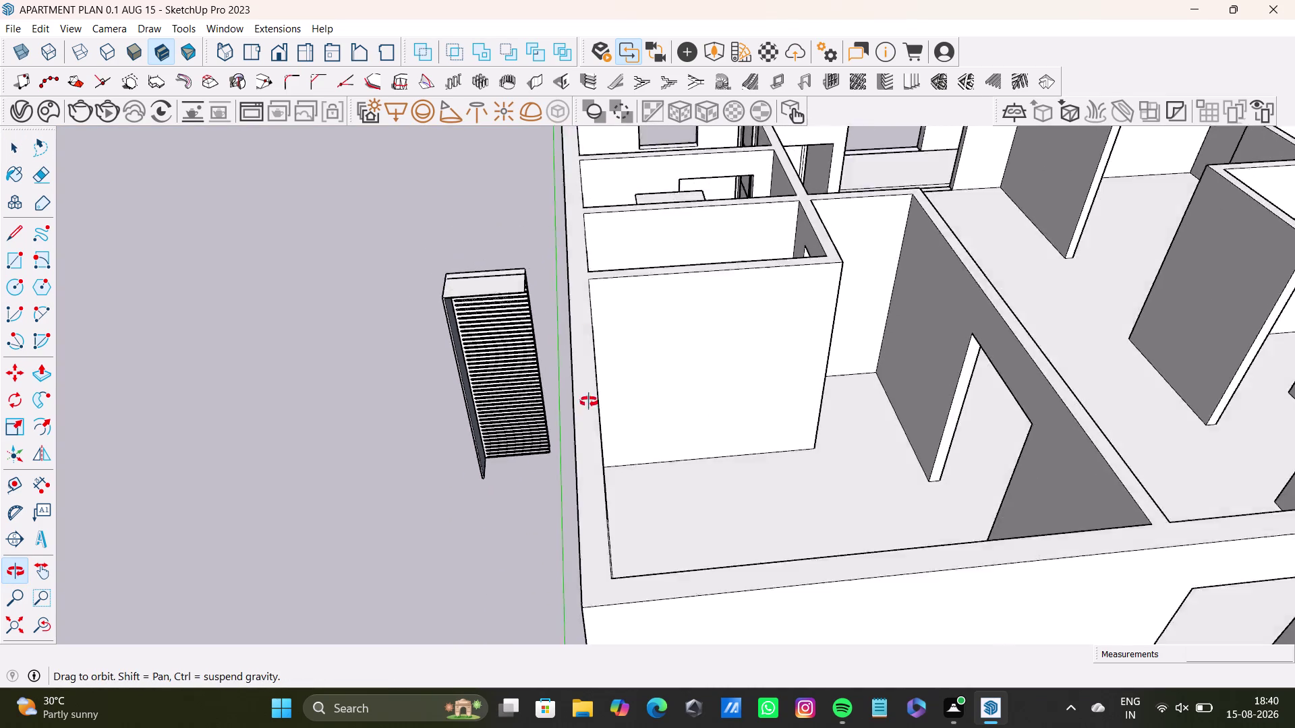
middle_drag(586, 365, 581, 508)
scroll(up, 3)
scroll(up, 3)
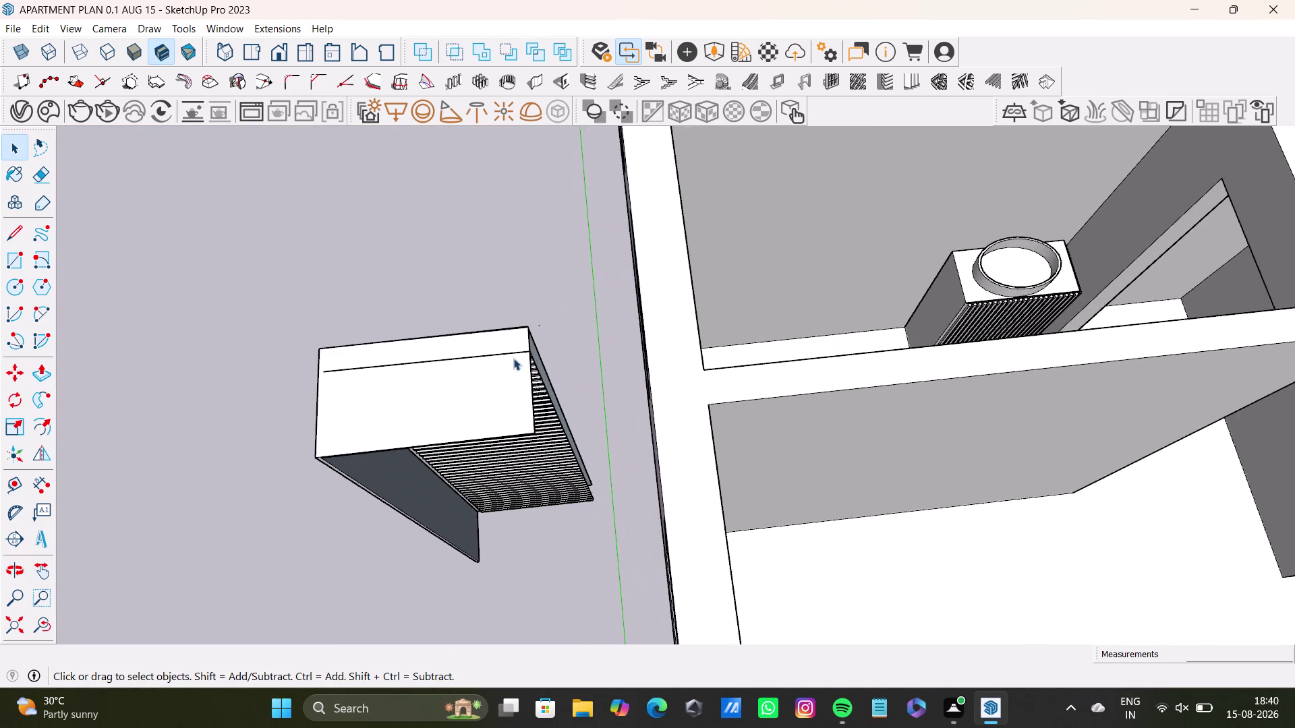
Select the whole folded panel.
scroll(up, 3)
middle_drag(513, 358, 482, 351)
key(space)
click(500, 378)
triple_click(506, 390)
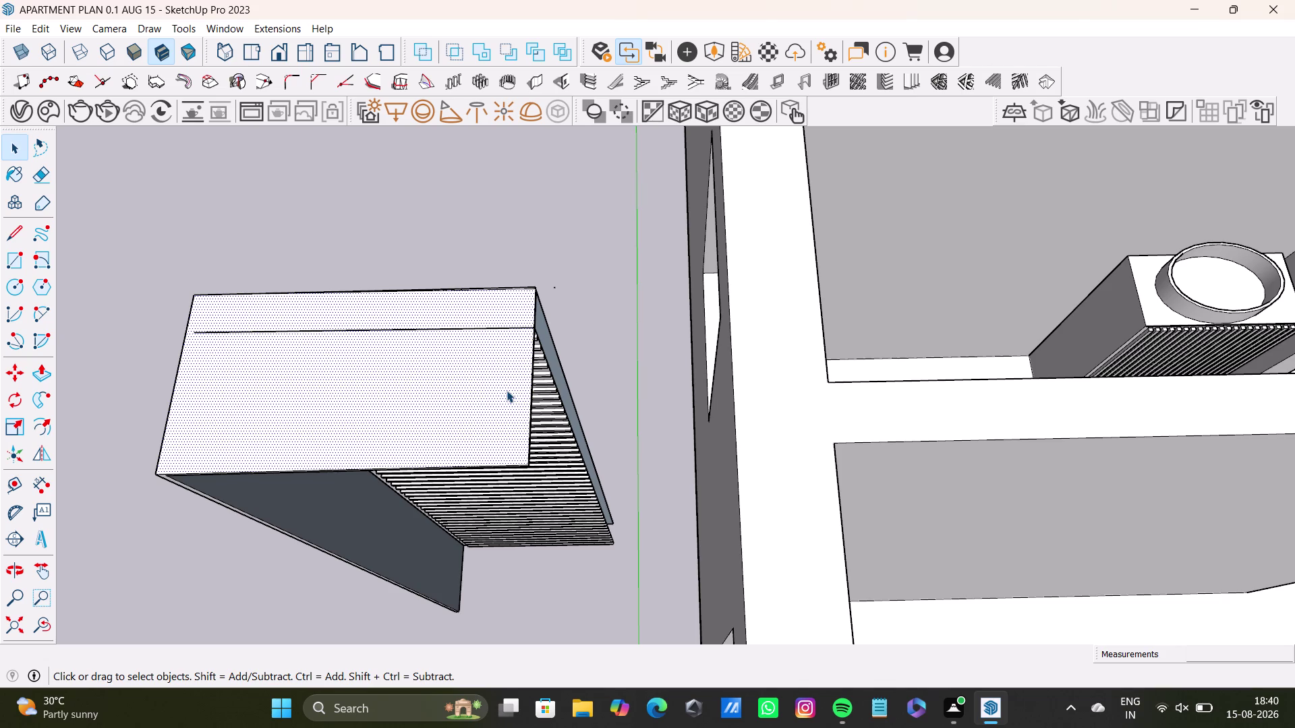
Place a copy of the panel inside the room.
key(m)
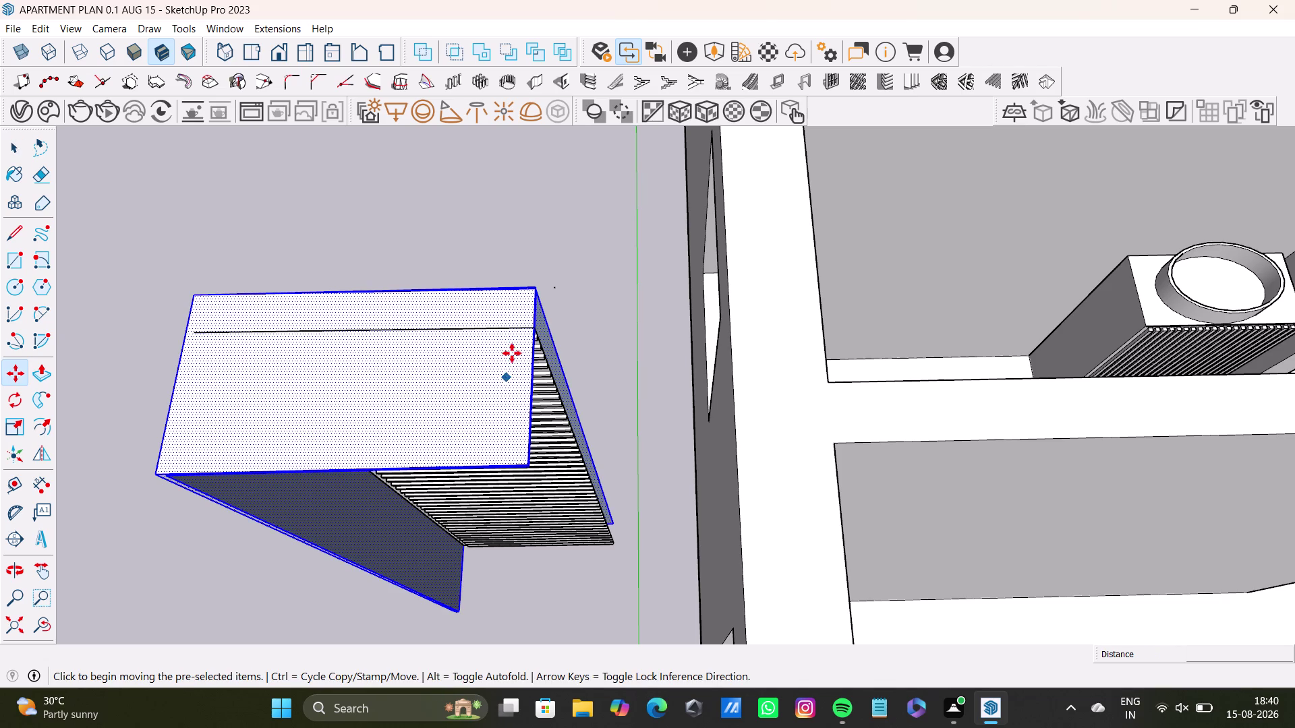
click(533, 290)
middle_drag(1024, 196, 959, 197)
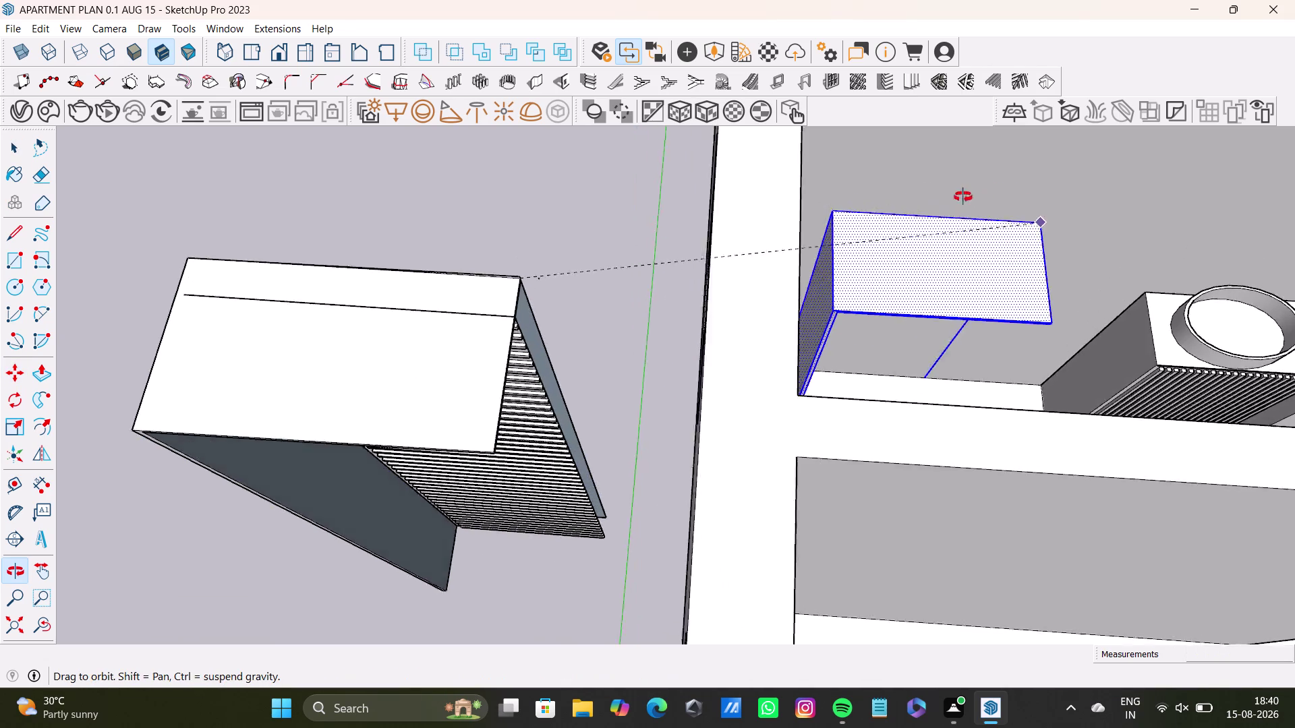
middle_drag(958, 197, 688, 156)
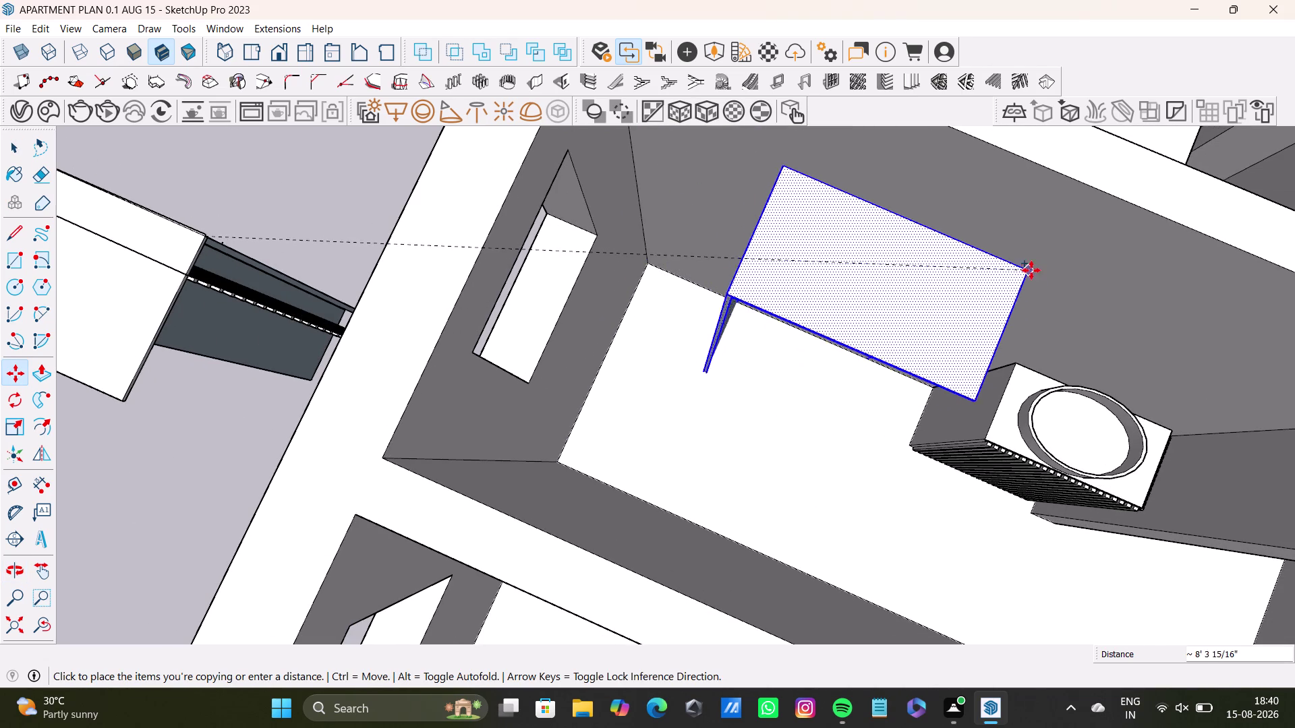
click(1069, 324)
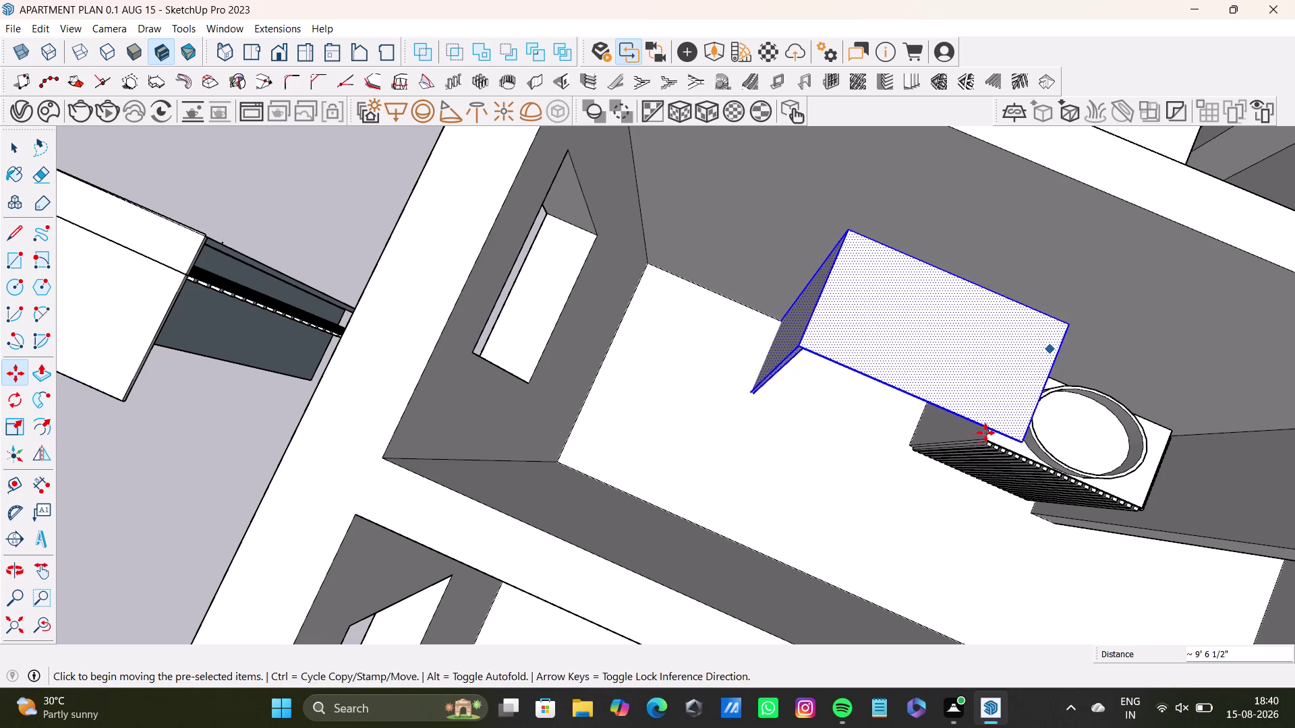
middle_drag(971, 435, 621, 243)
middle_drag(781, 348, 752, 115)
middle_drag(748, 298, 785, 151)
middle_drag(761, 351, 784, 241)
middle_drag(785, 272, 798, 214)
Move the panel copy up against the wall top and check its alignment.
click(748, 258)
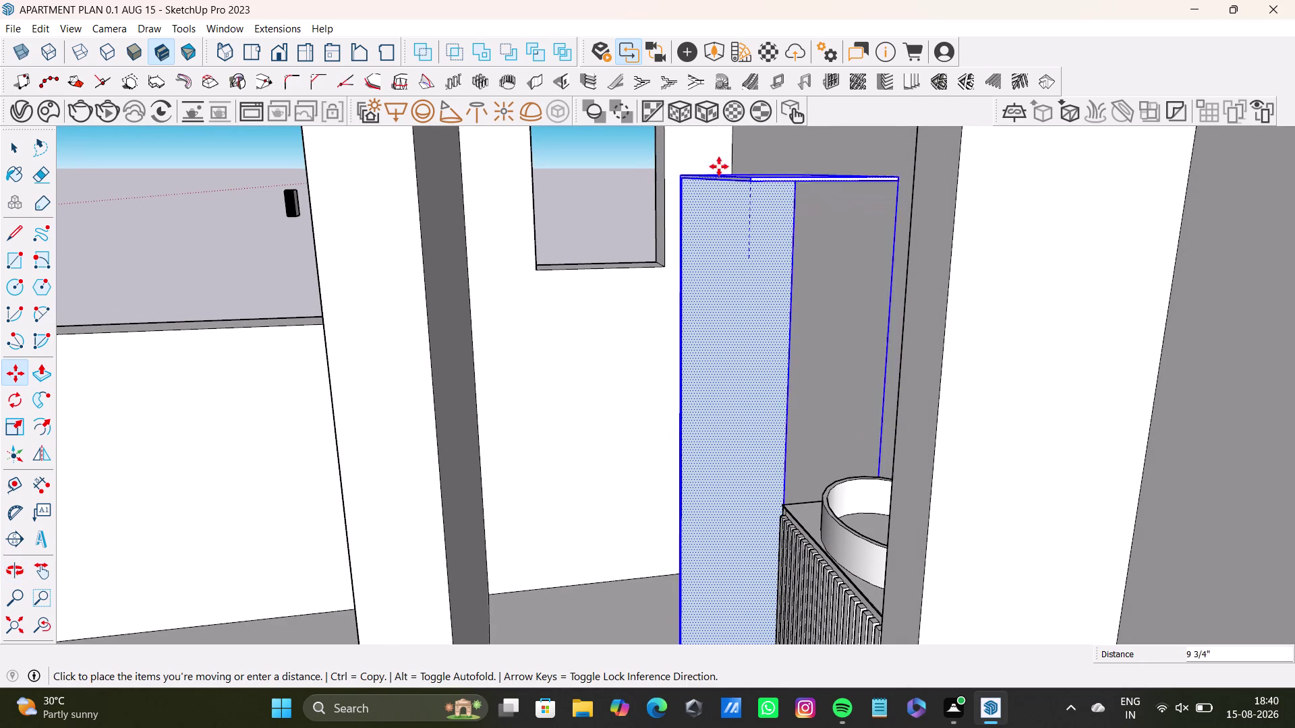
click(734, 120)
middle_drag(779, 272, 779, 274)
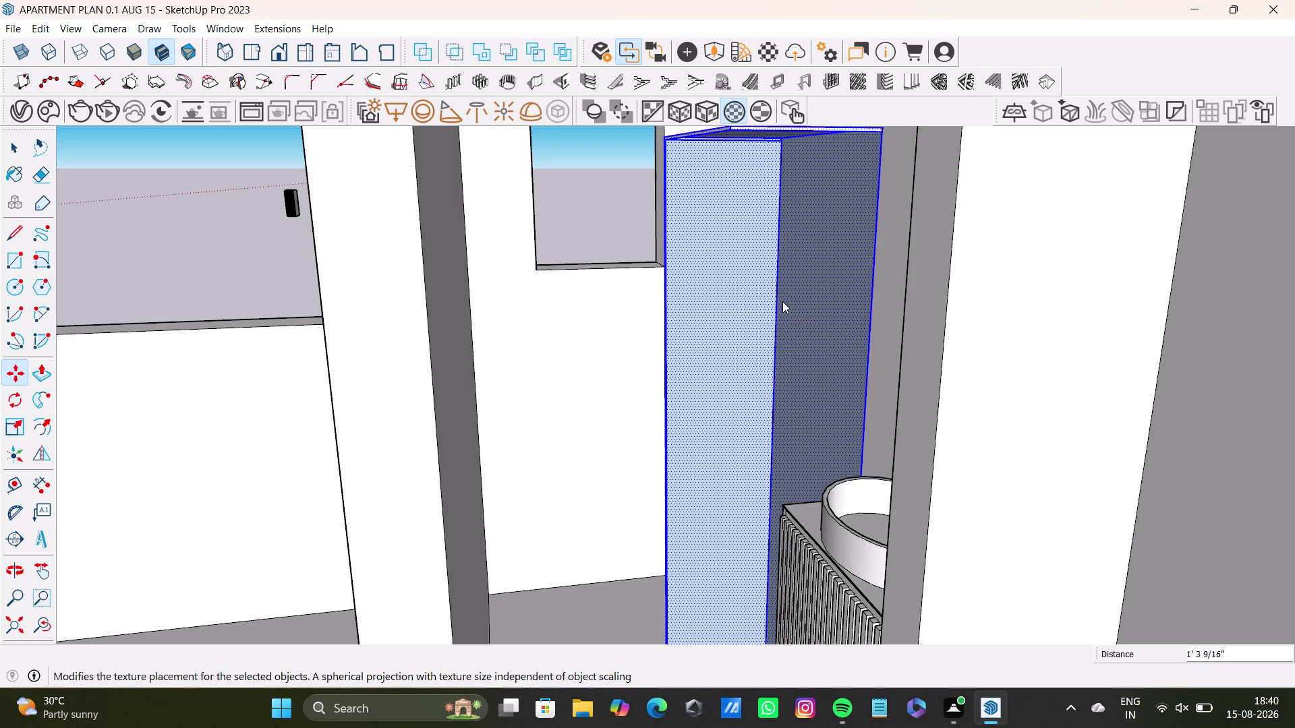
middle_drag(778, 274, 803, 470)
middle_drag(805, 408, 813, 524)
middle_drag(789, 433, 793, 515)
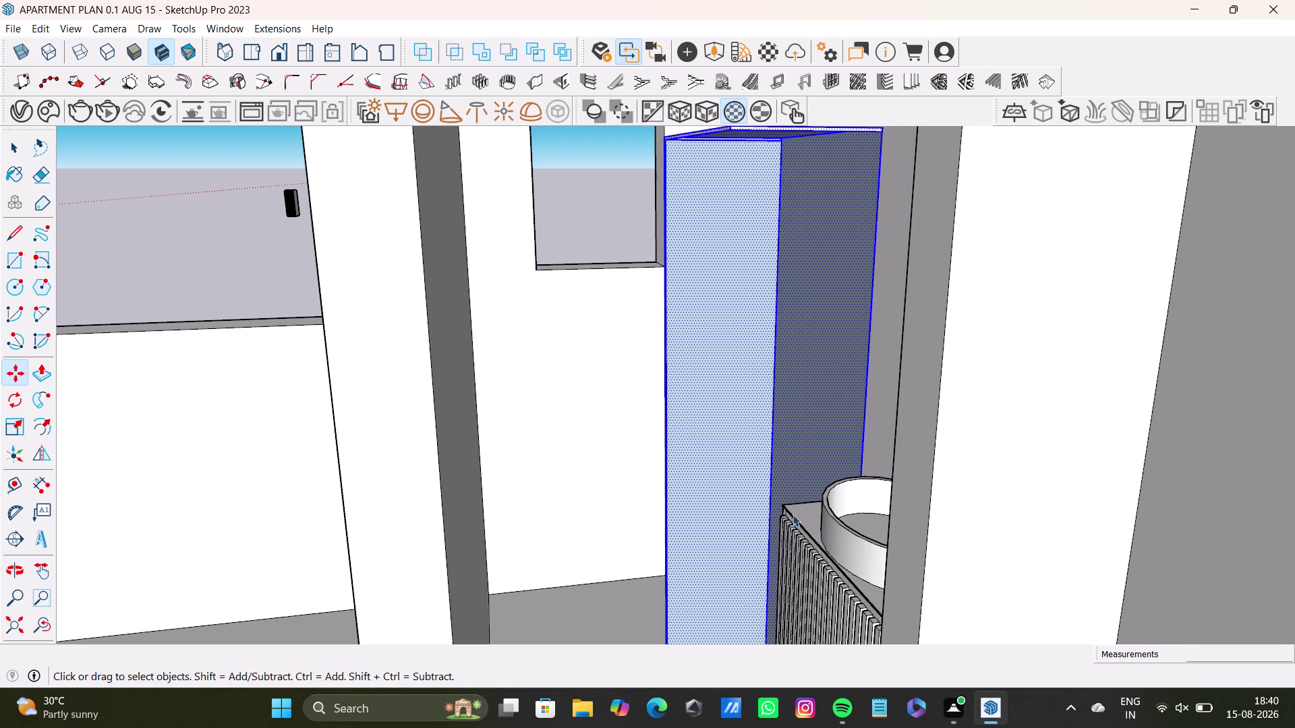
middle_drag(779, 401, 804, 389)
Save the model and drag the panel up to the wall's top edge.
key(ctrl+s)
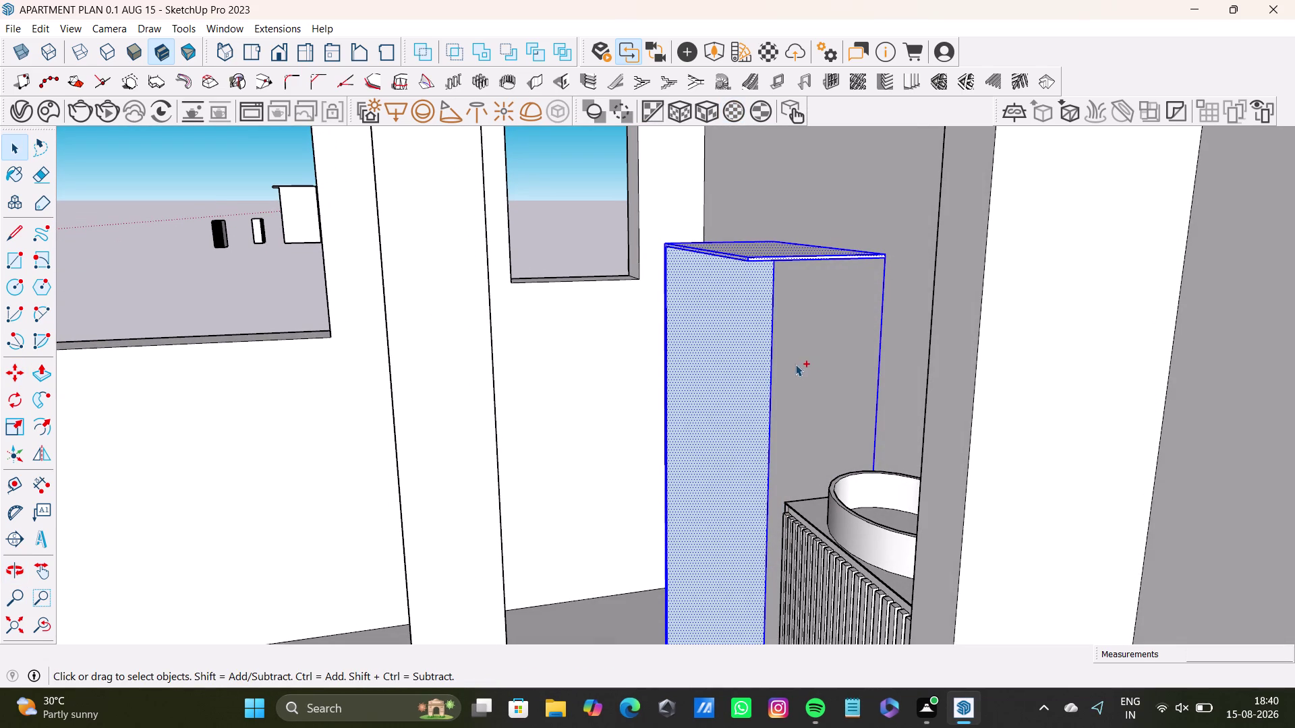
key(m)
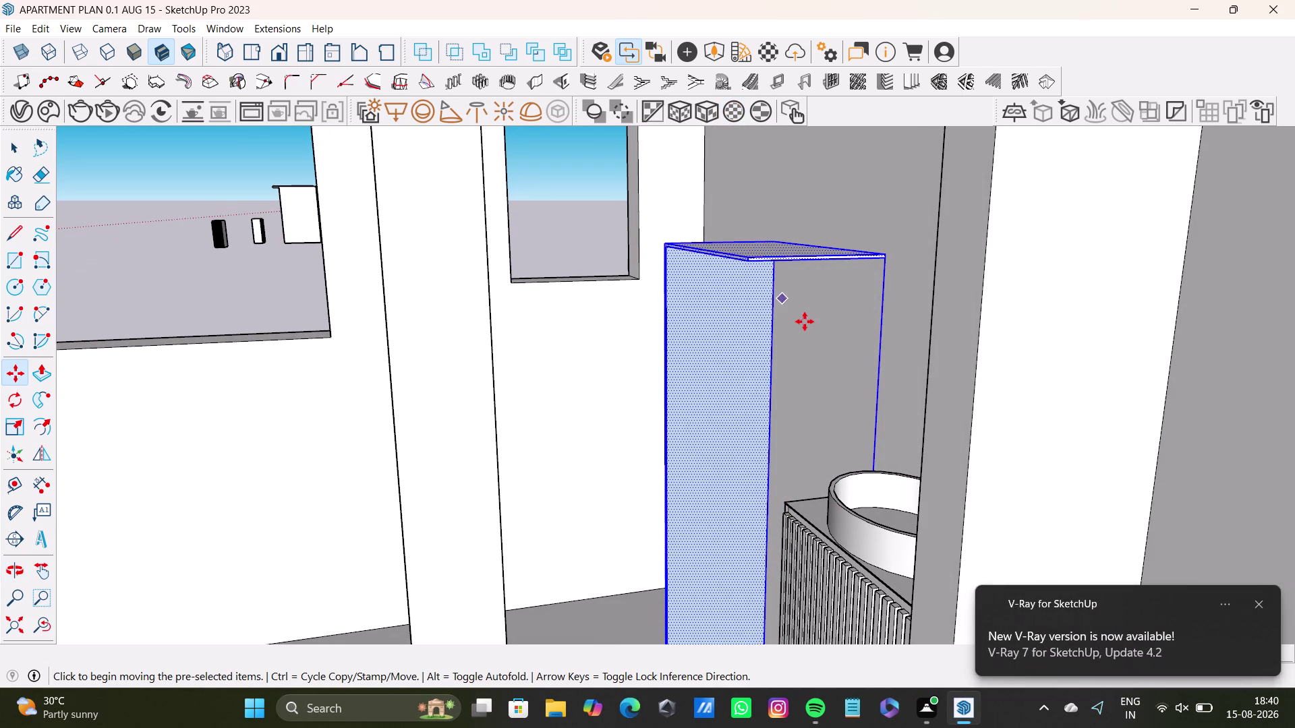
drag(749, 259, 758, 208)
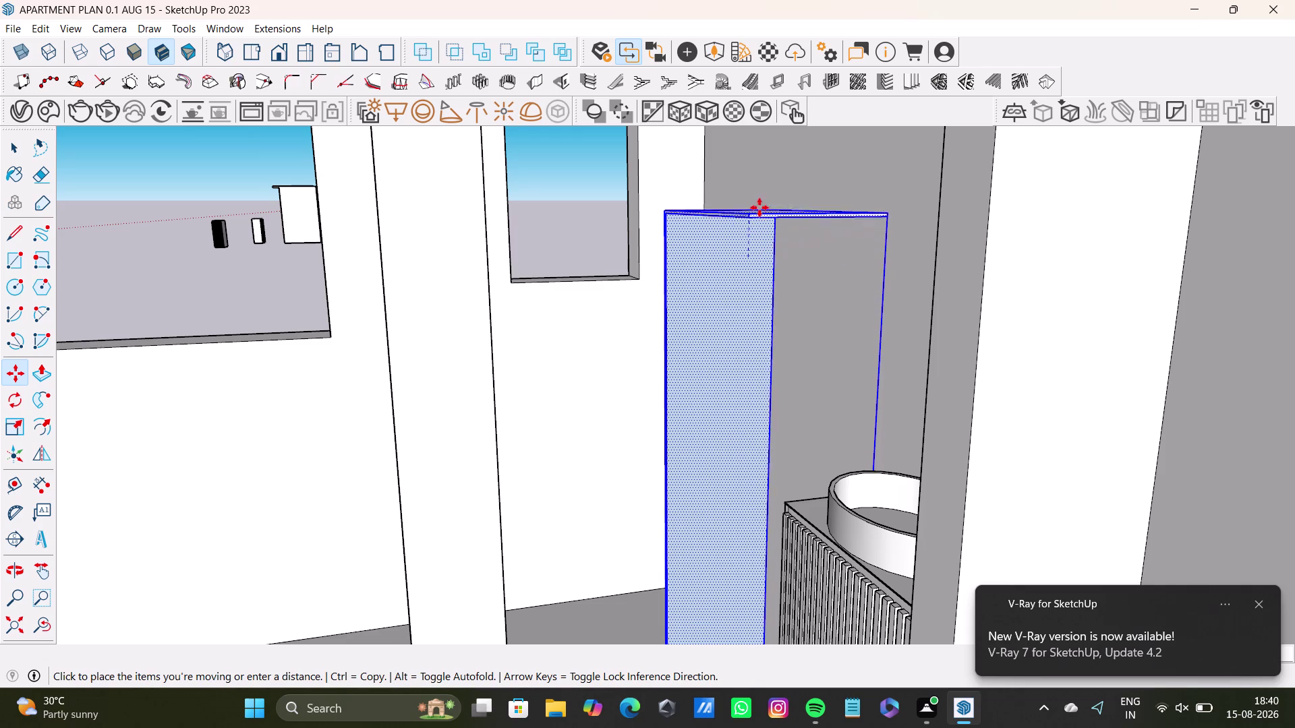
drag(759, 209, 742, 138)
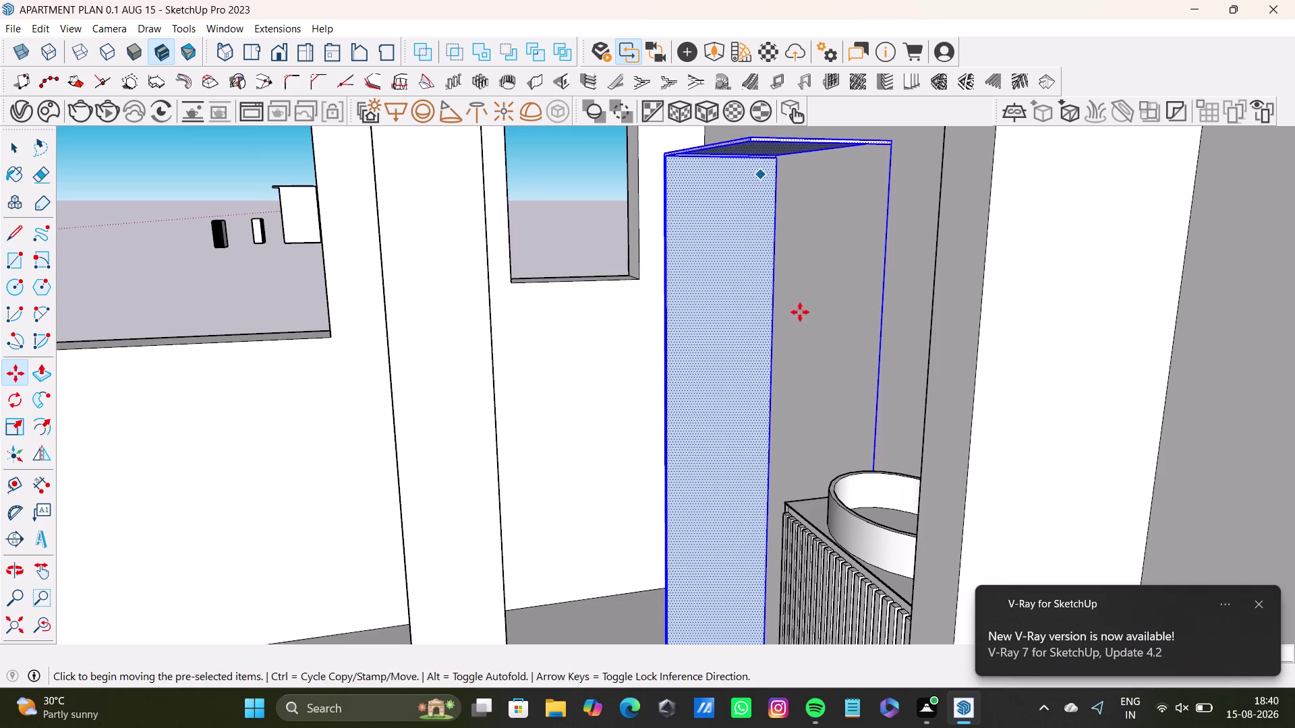
middle_drag(826, 359, 820, 482)
middle_drag(830, 460, 838, 347)
Reposition the panel flush with the wall top, then look over the room.
click(732, 222)
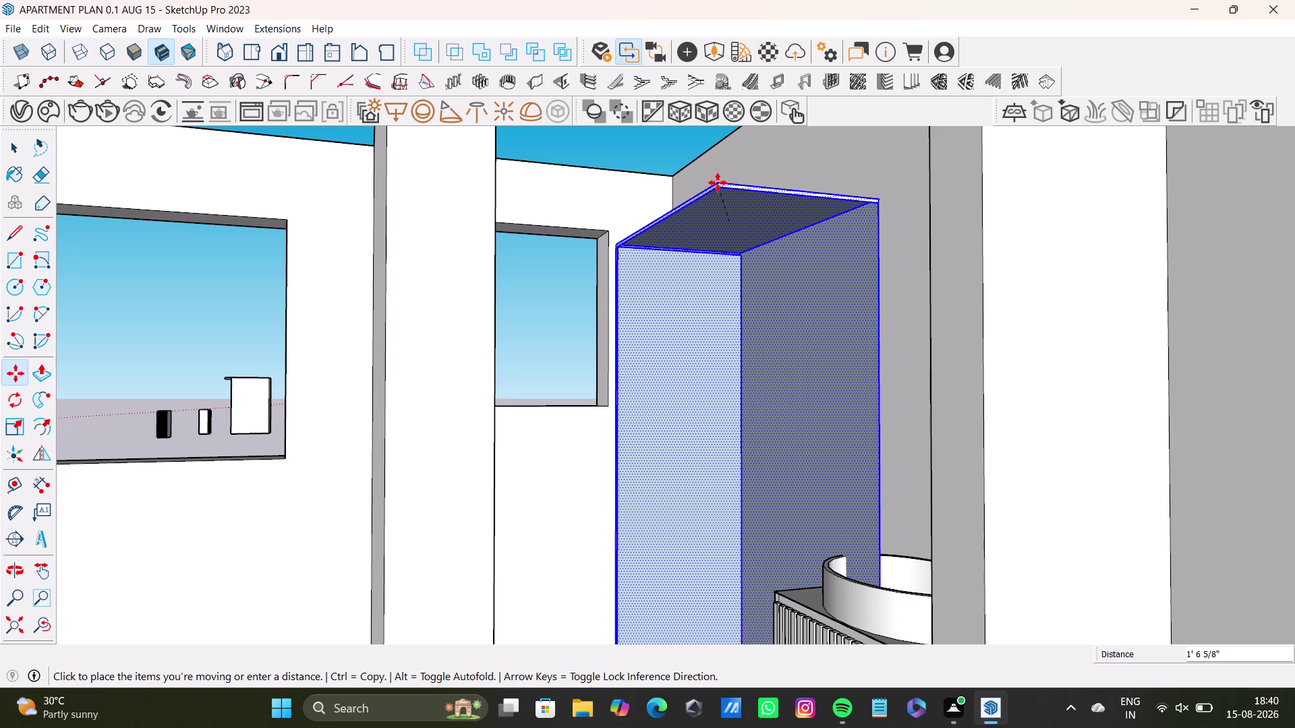
middle_drag(722, 200, 747, 267)
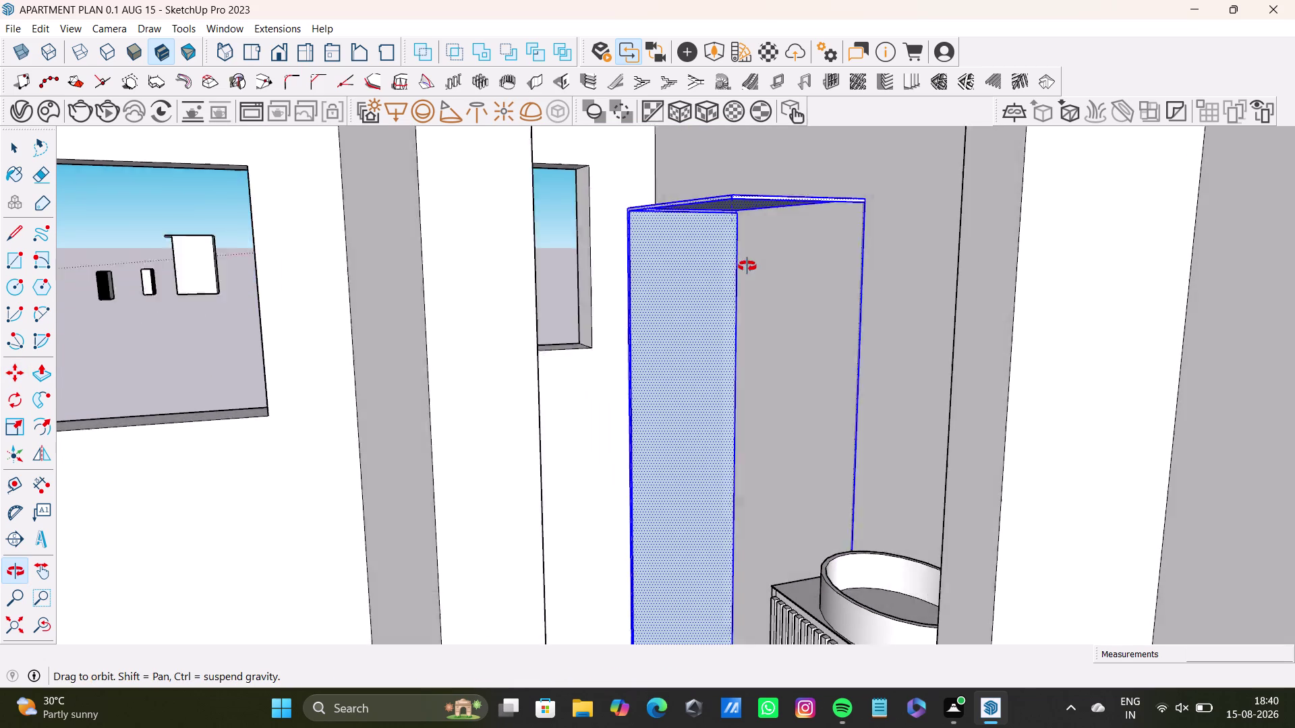
middle_drag(747, 266, 757, 286)
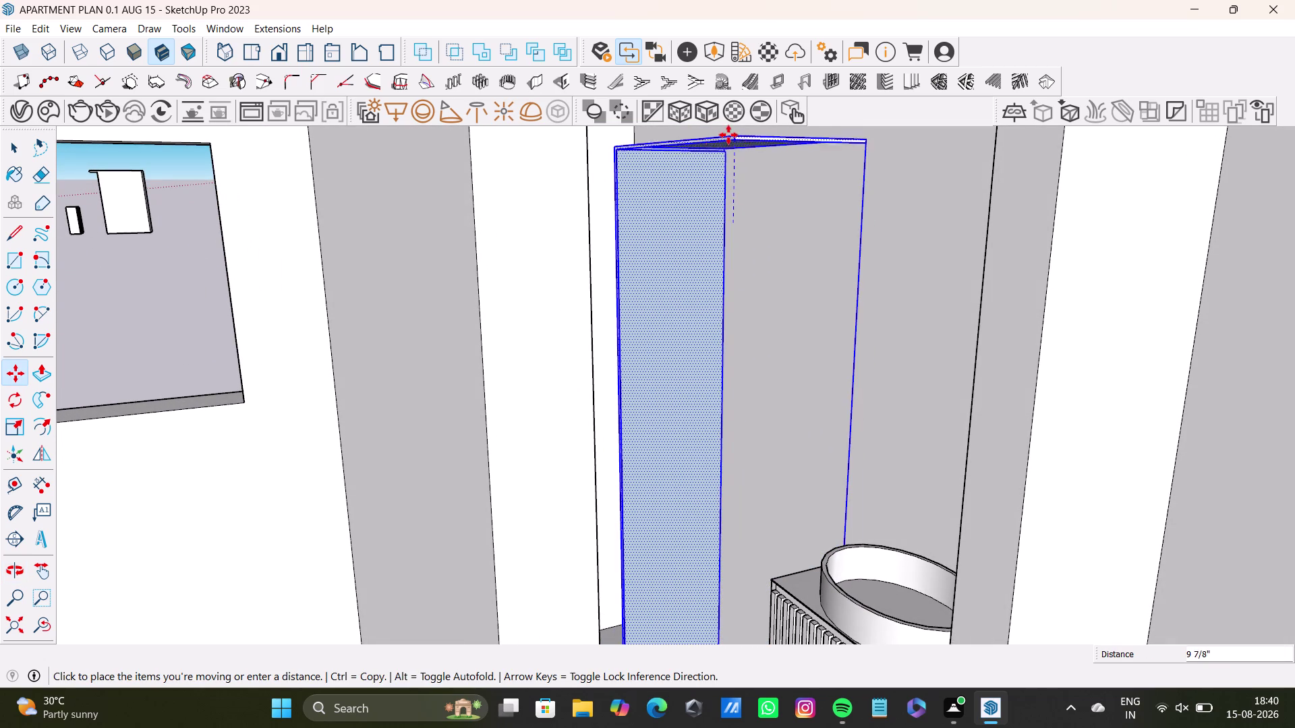
click(722, 125)
middle_drag(757, 269, 757, 271)
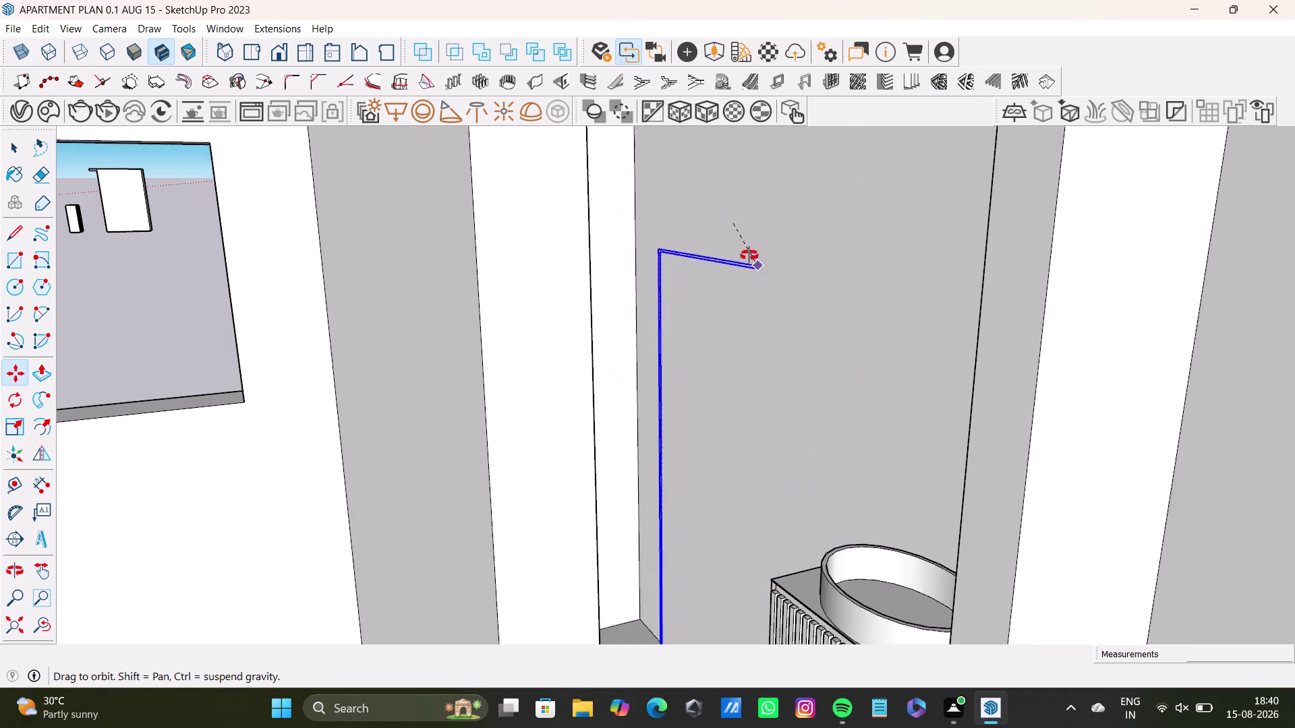
middle_drag(758, 270, 773, 284)
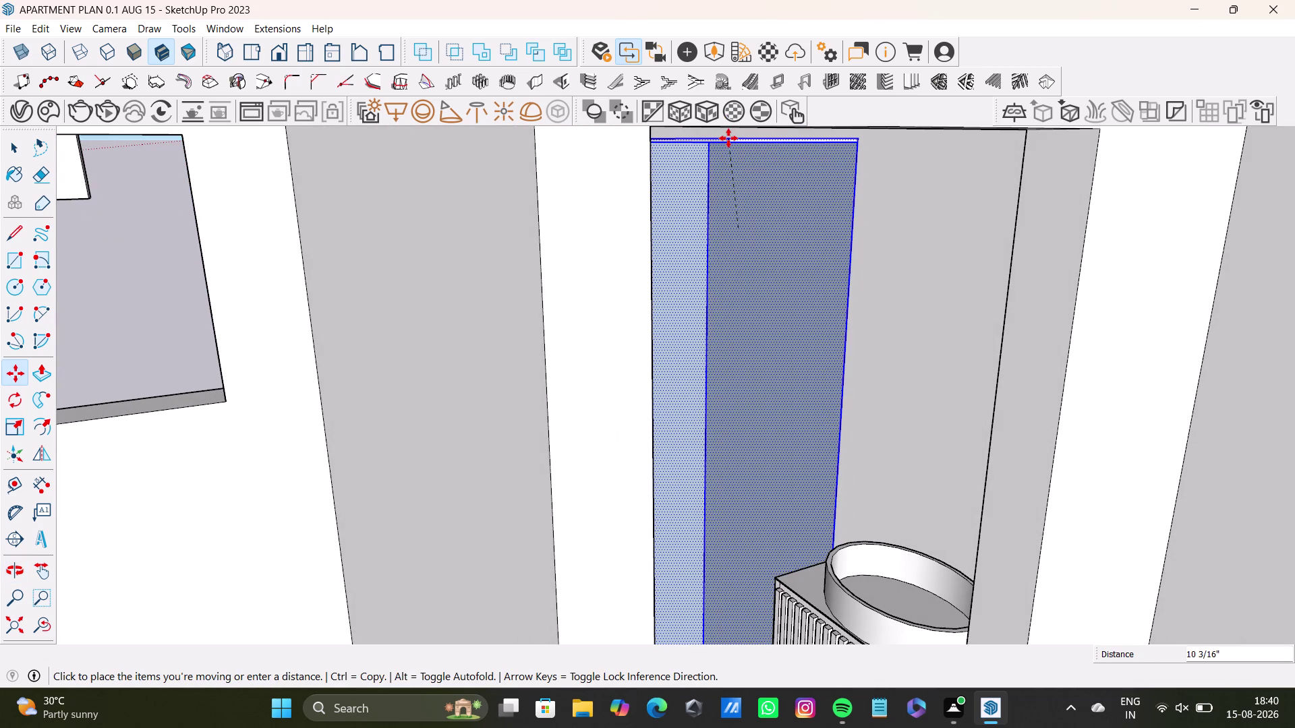
click(728, 138)
middle_drag(739, 227, 681, 497)
scroll(down, 3)
middle_drag(733, 411, 745, 490)
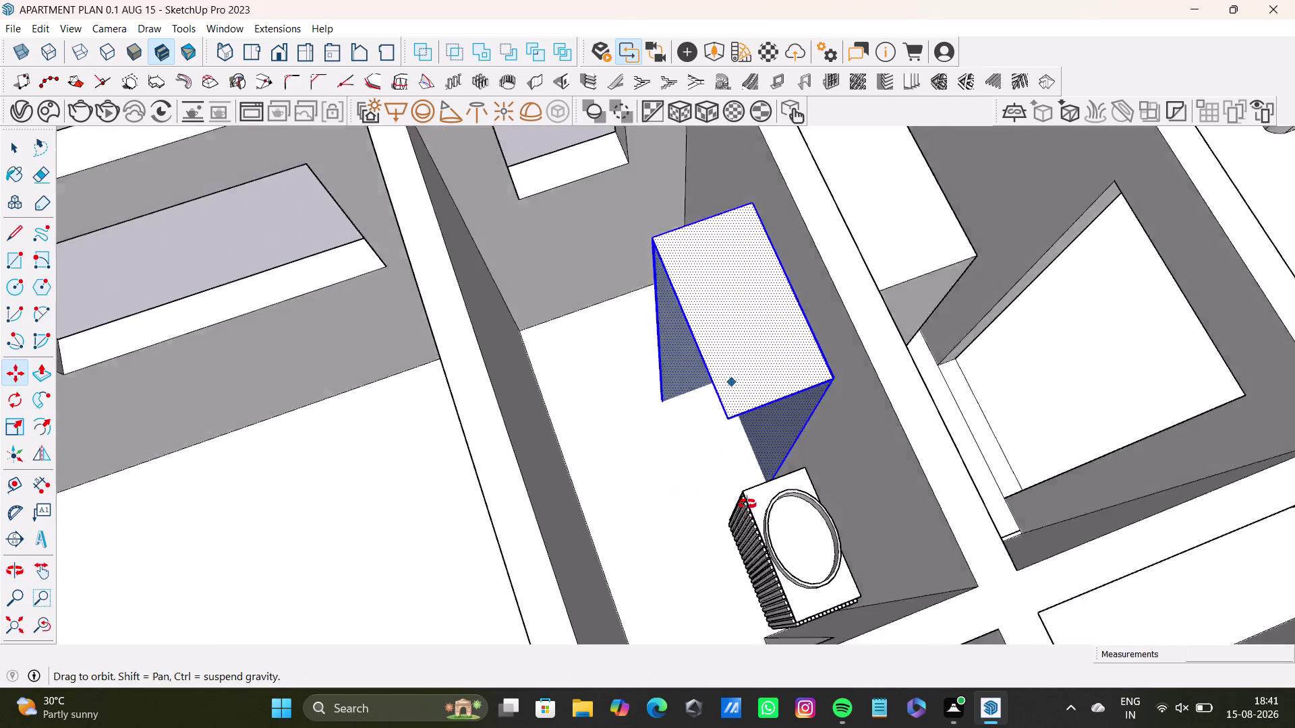
middle_drag(745, 490, 857, 443)
middle_drag(722, 441, 737, 500)
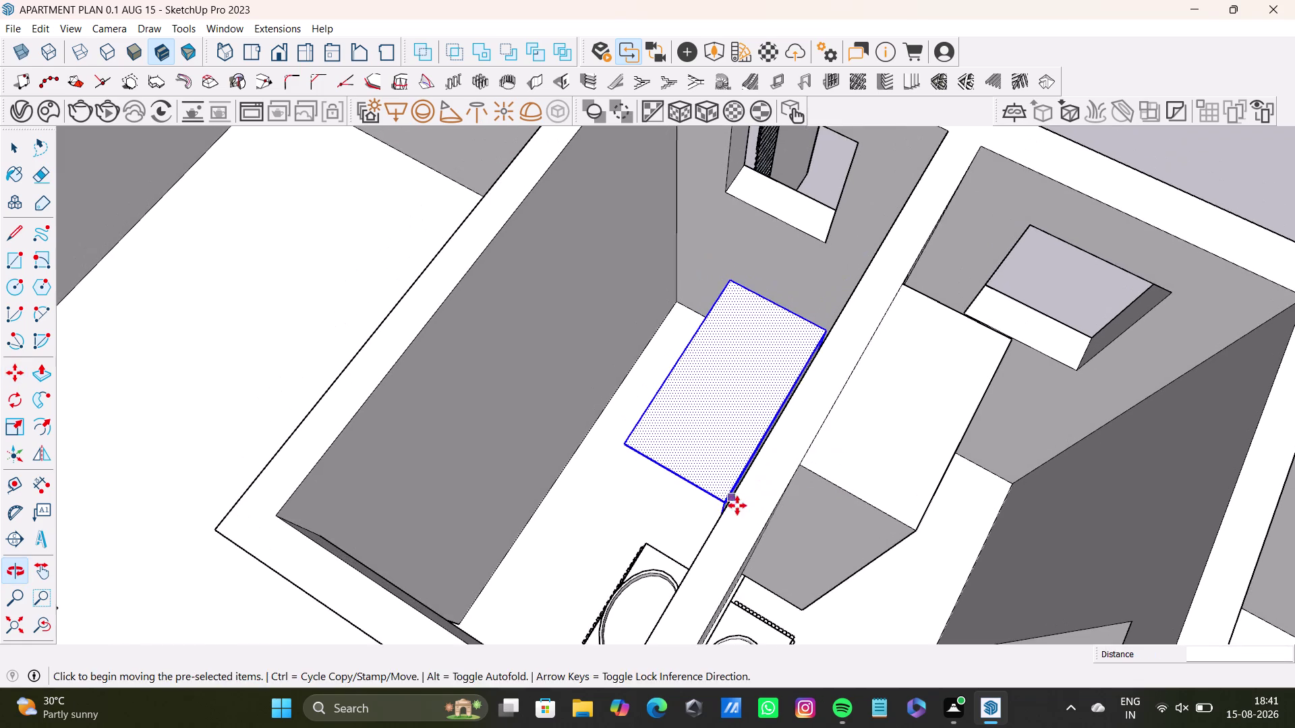
middle_drag(731, 511, 764, 532)
scroll(up, 3)
click(736, 507)
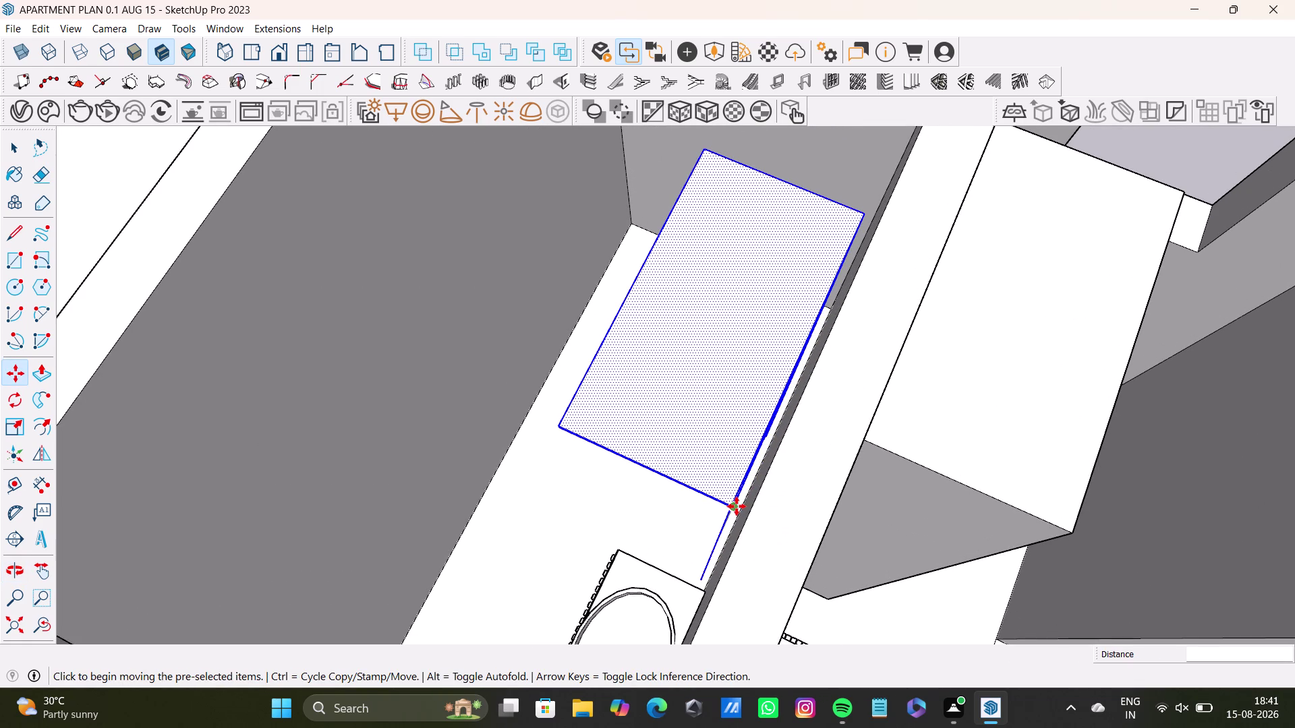
key(m)
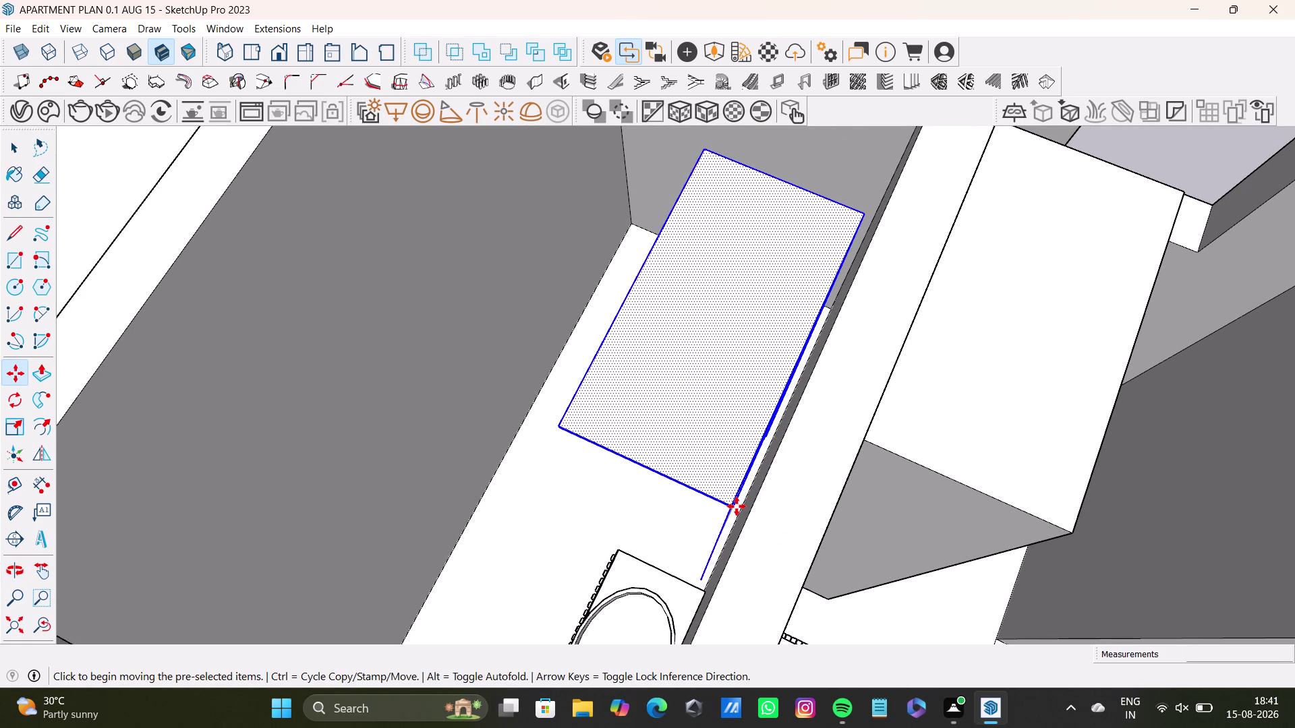
key(Up)
click(737, 507)
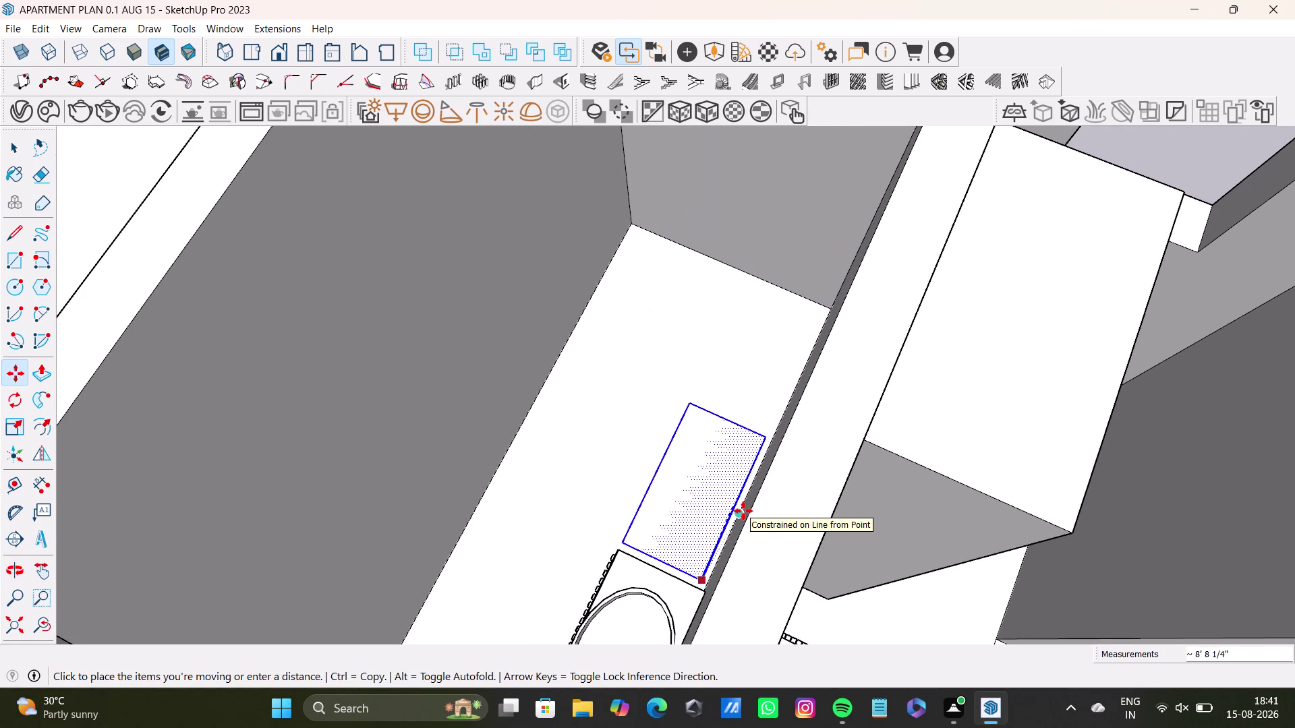
key(m)
key(Right)
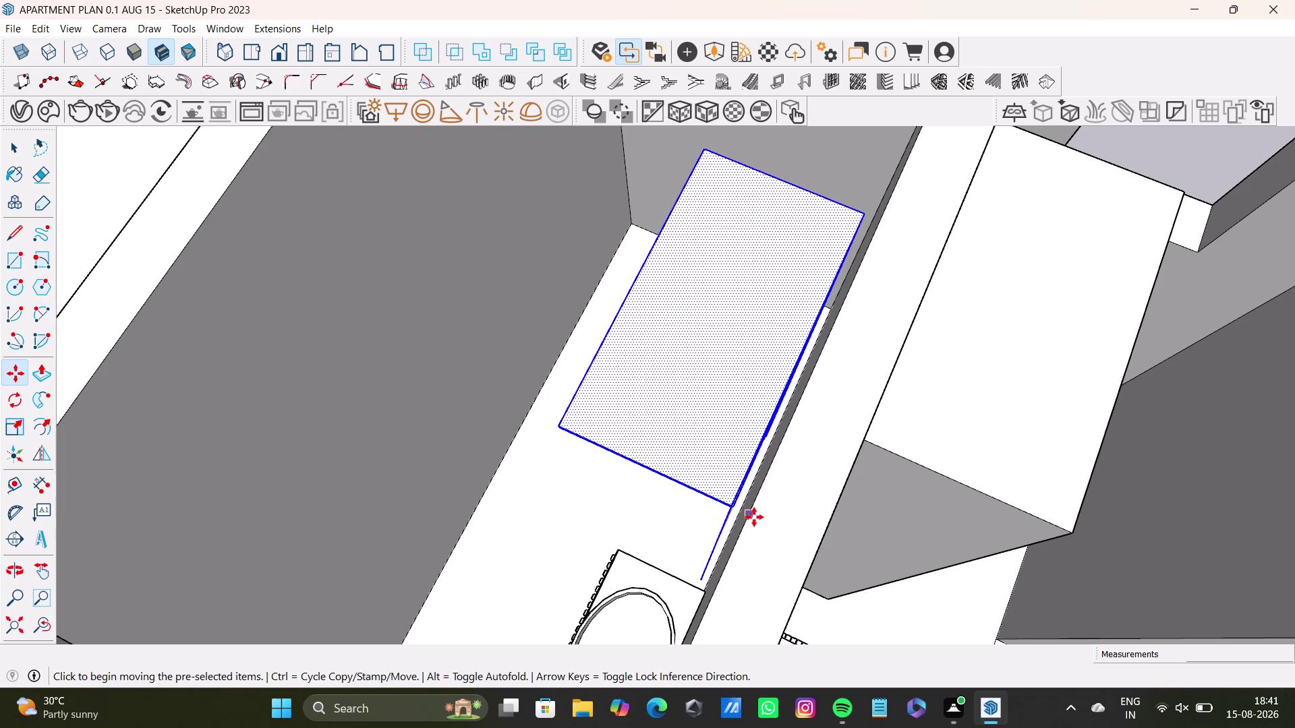
key(Left)
click(735, 502)
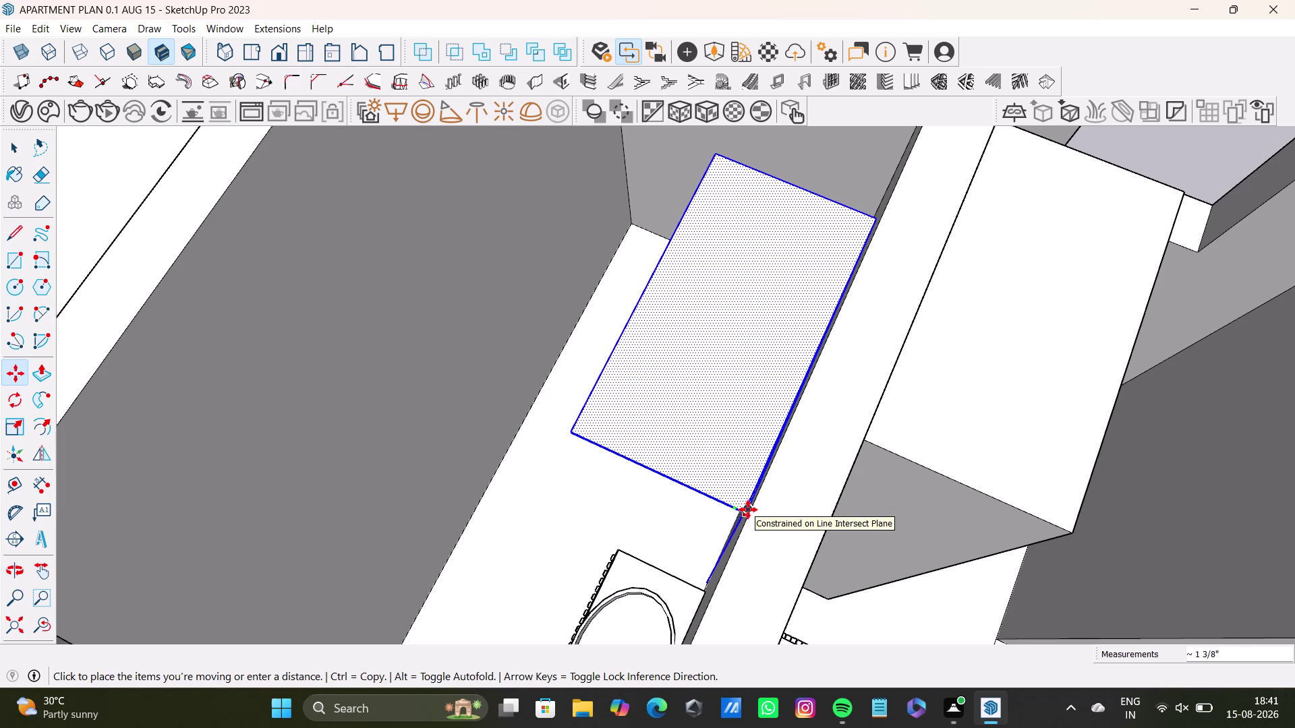
click(748, 510)
middle_drag(688, 576, 929, 559)
middle_drag(807, 537, 977, 536)
scroll(up, 3)
middle_drag(766, 499, 880, 489)
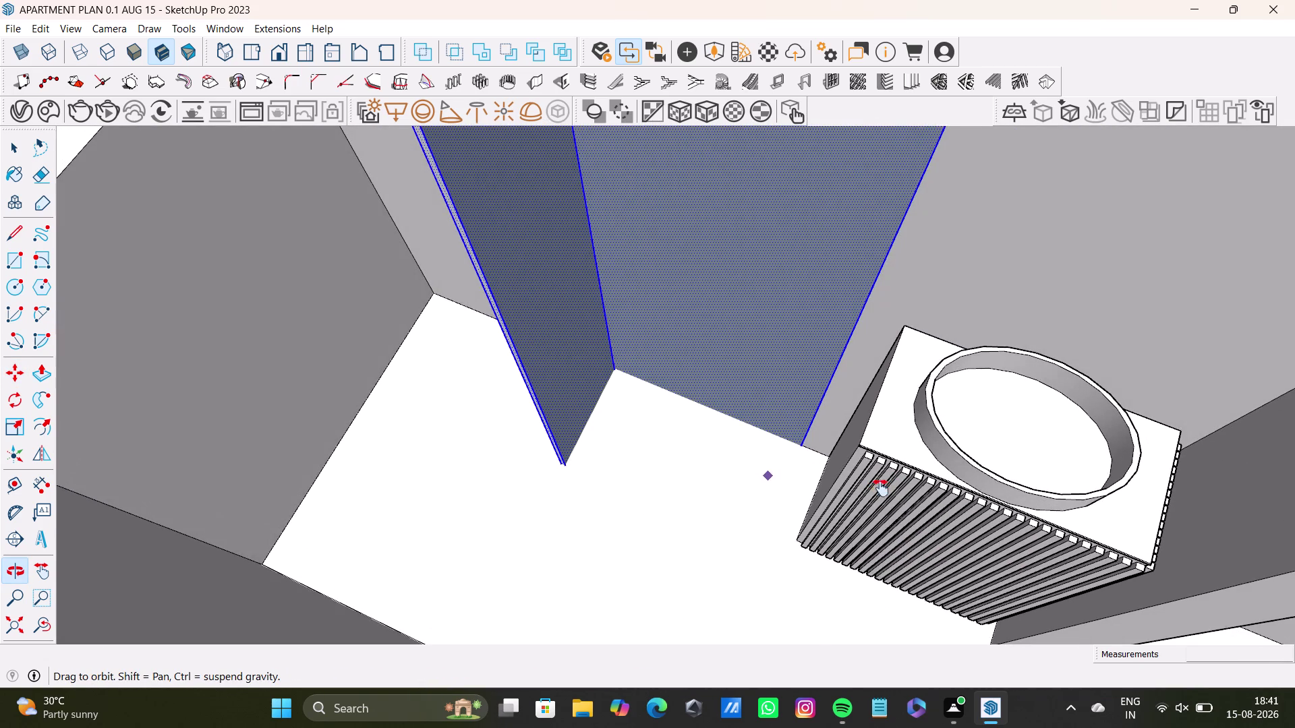
middle_drag(881, 488, 896, 643)
scroll(down, 3)
middle_drag(840, 551, 840, 541)
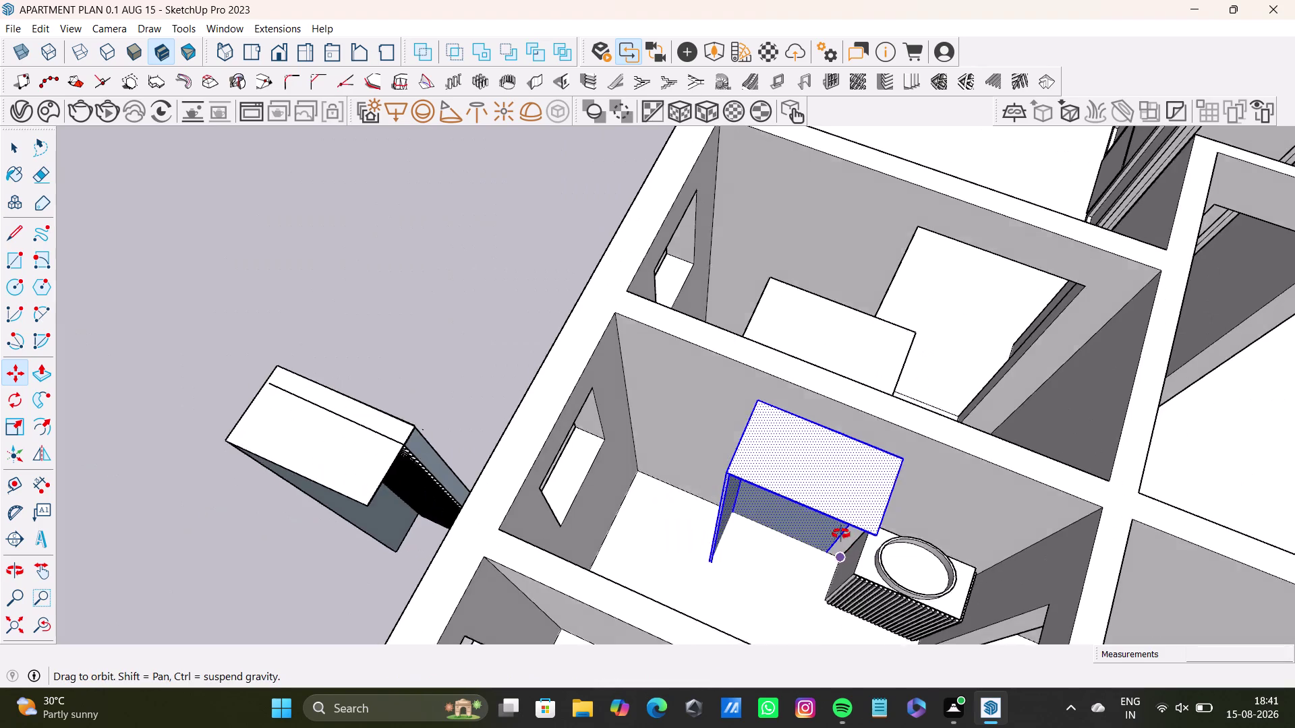
middle_drag(840, 542, 862, 460)
middle_drag(856, 482, 456, 461)
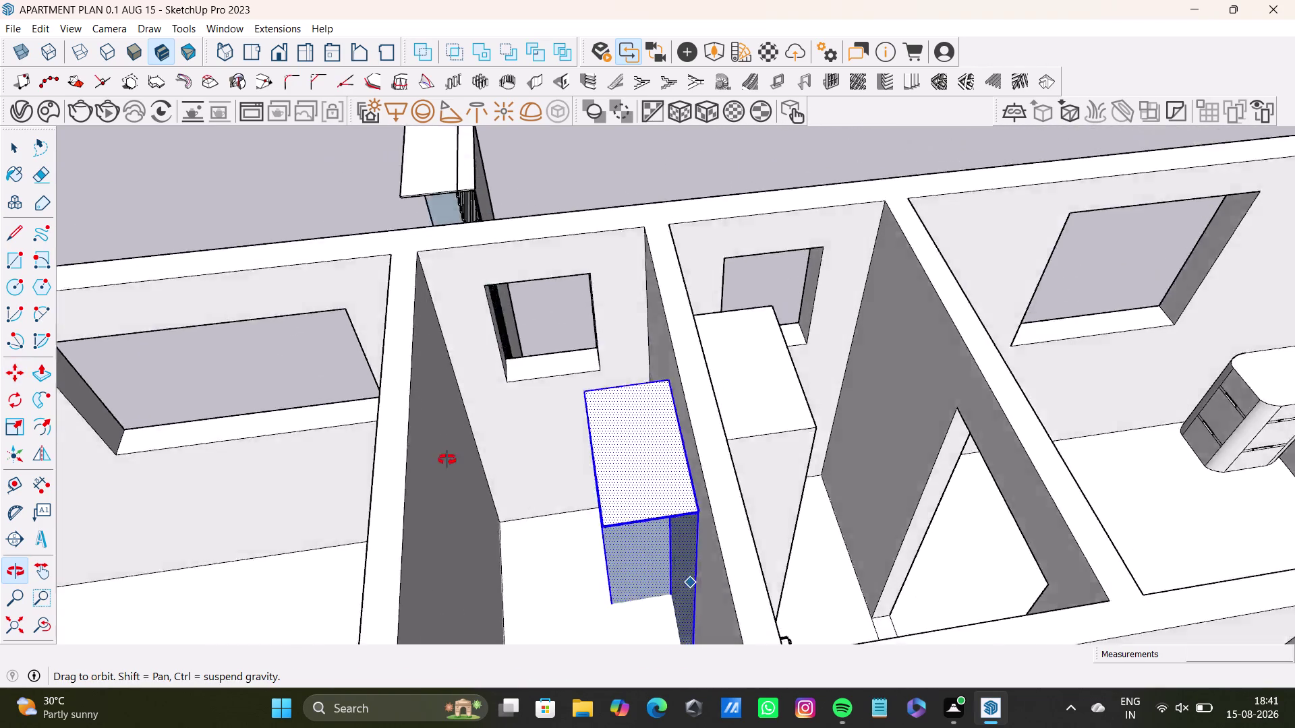
middle_drag(457, 461, 906, 532)
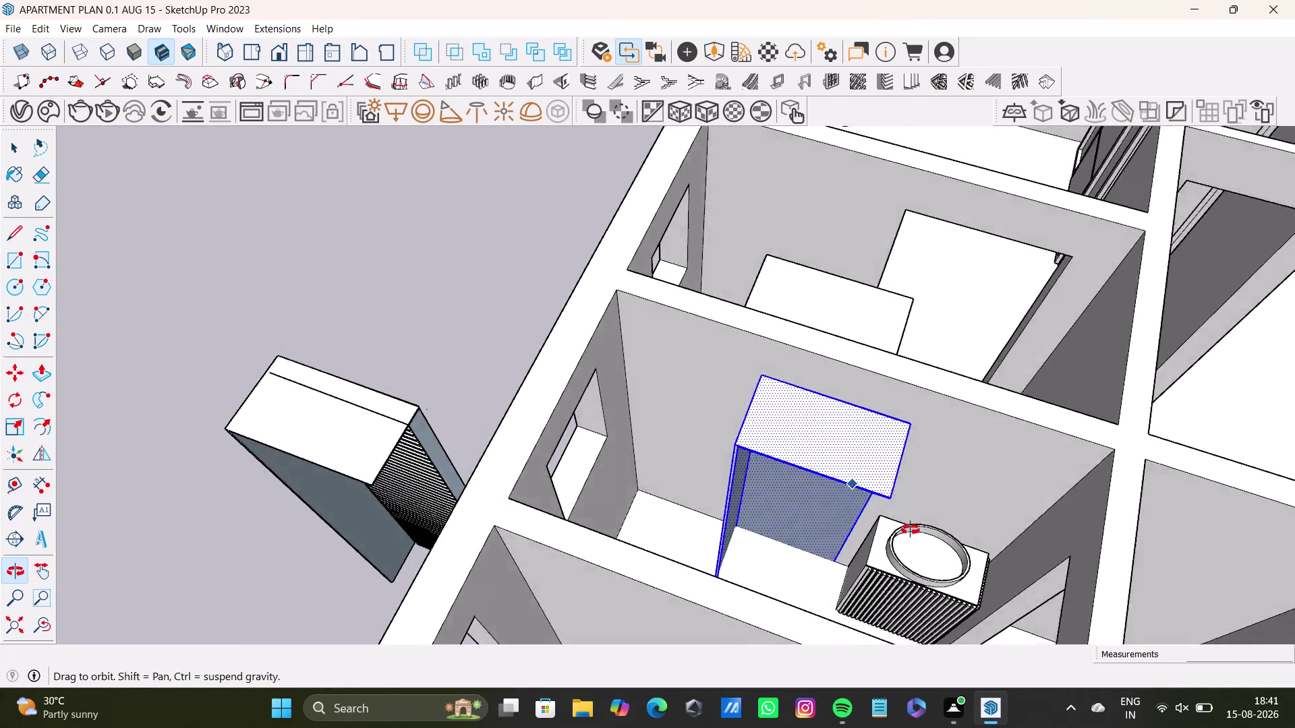
middle_drag(905, 532, 922, 533)
scroll(up, 3)
scroll(up, 3)
middle_drag(867, 521, 857, 578)
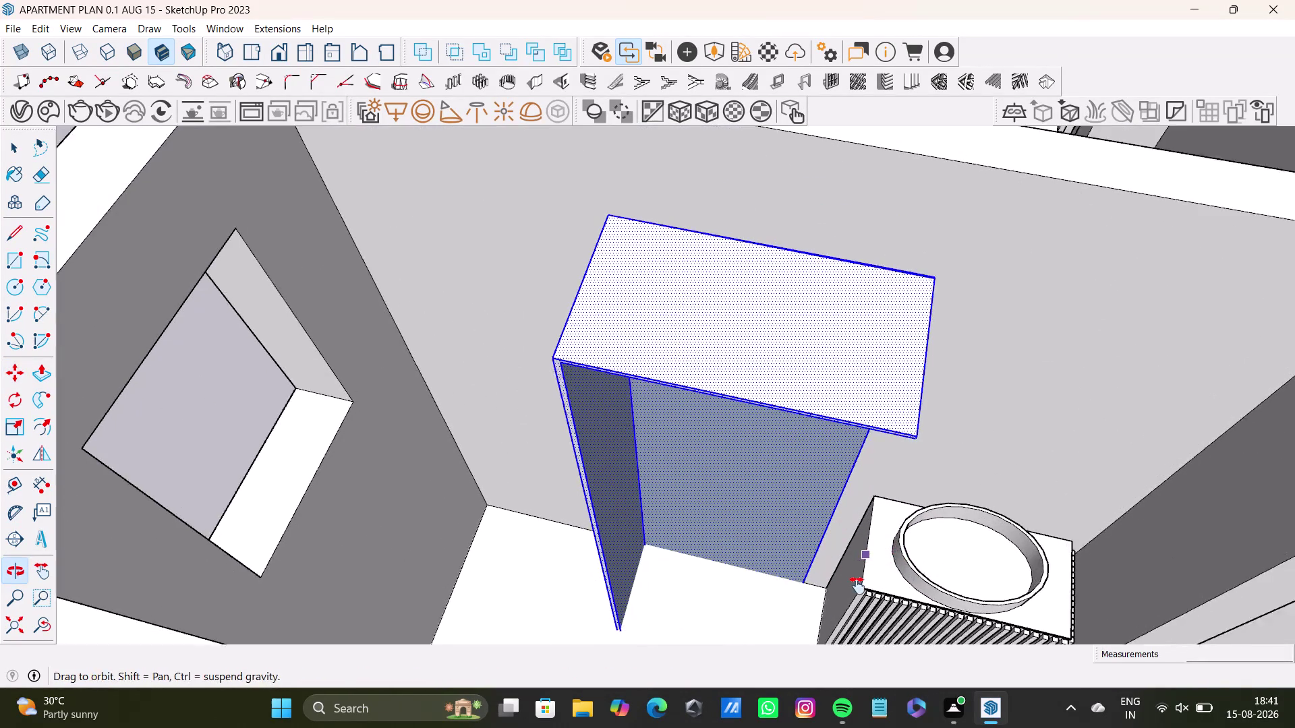
middle_drag(857, 579, 855, 598)
scroll(up, 3)
key(ctrl+z)
key(ctrl+z)
key(ctrl+z)
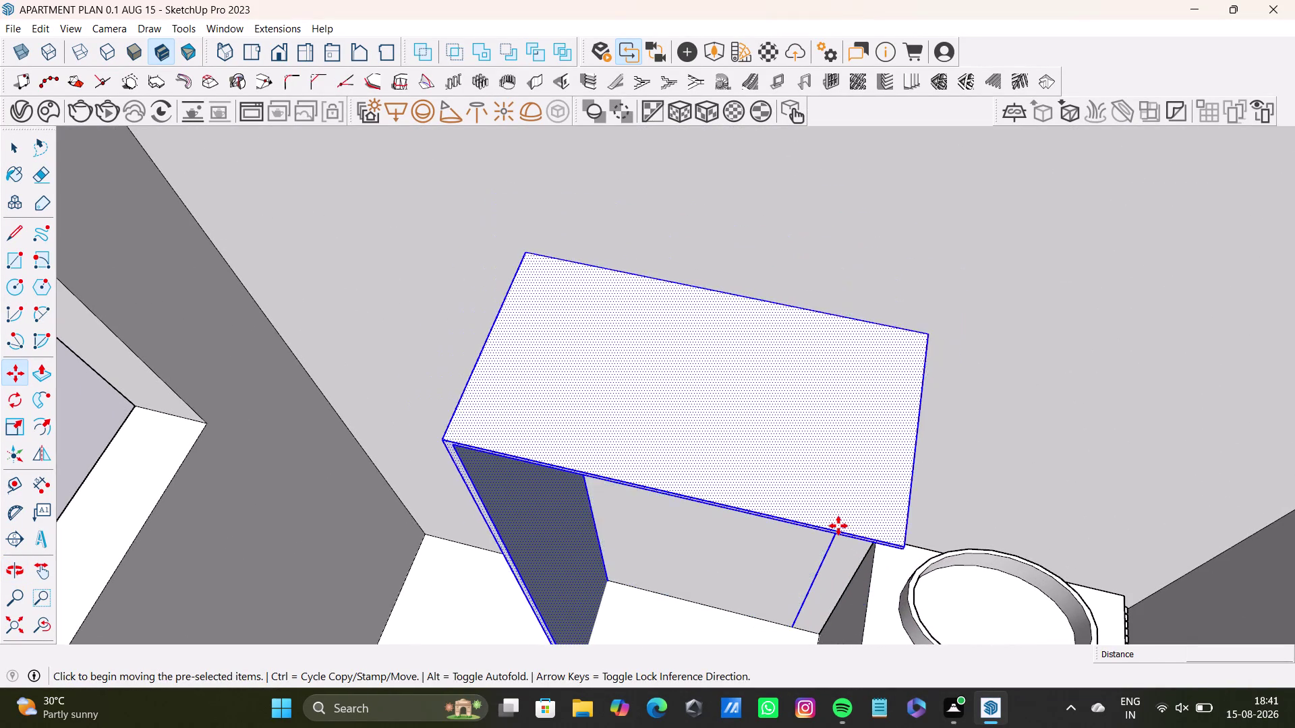
key(ctrl+z)
scroll(down, 3)
Orbit to the room's back wall behind the AC unit and select its face.
middle_drag(838, 526, 787, 491)
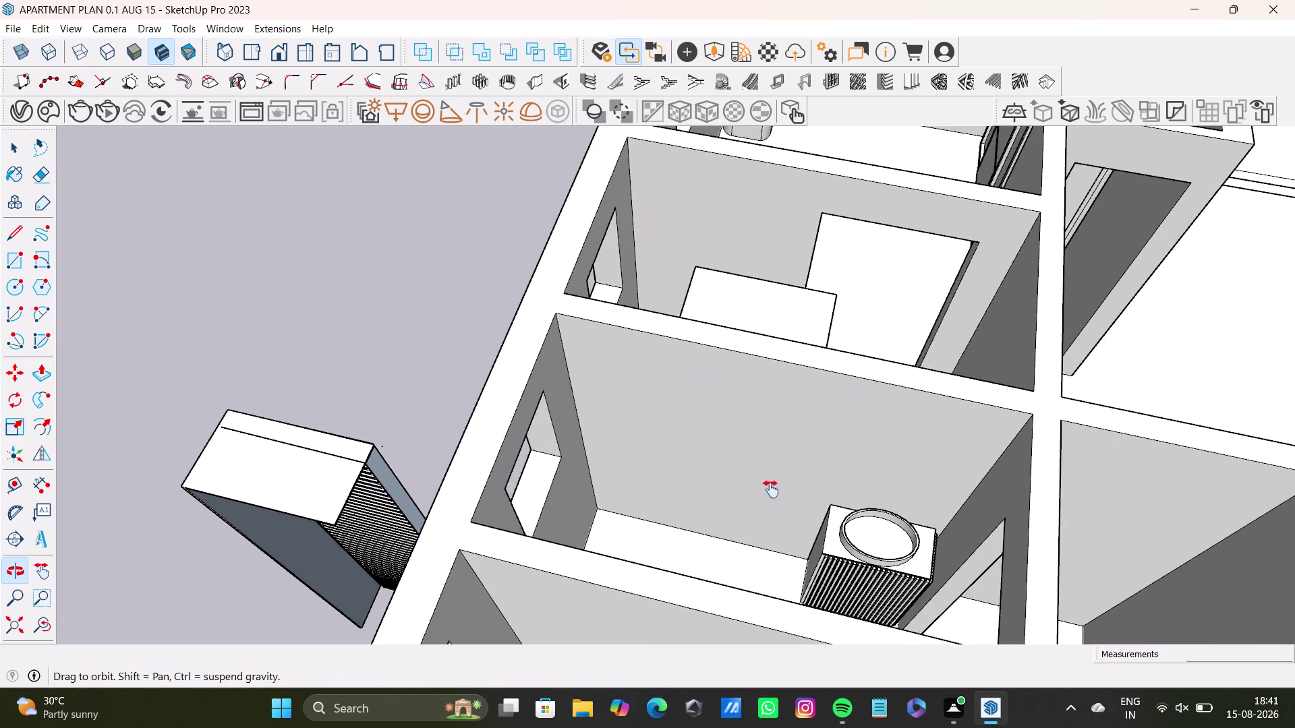
middle_drag(787, 491, 724, 513)
middle_drag(697, 557, 693, 500)
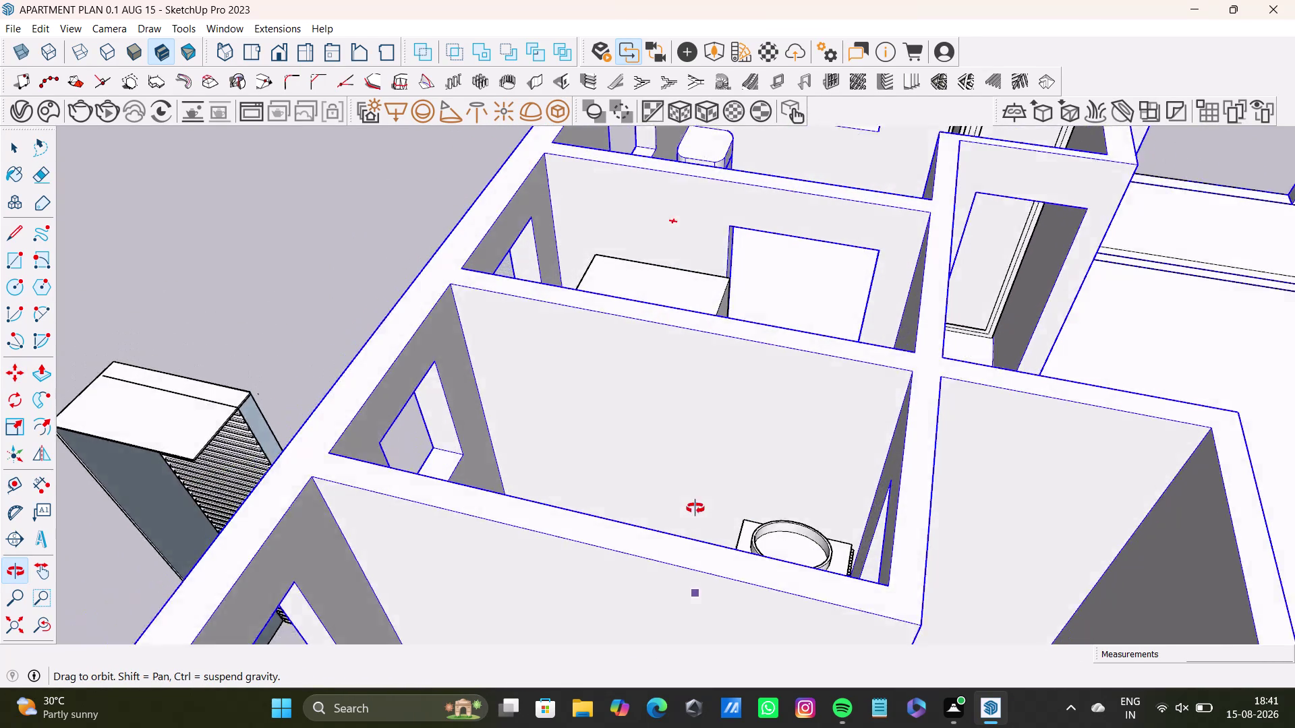
middle_drag(694, 500, 707, 542)
scroll(up, 3)
middle_drag(720, 521, 782, 520)
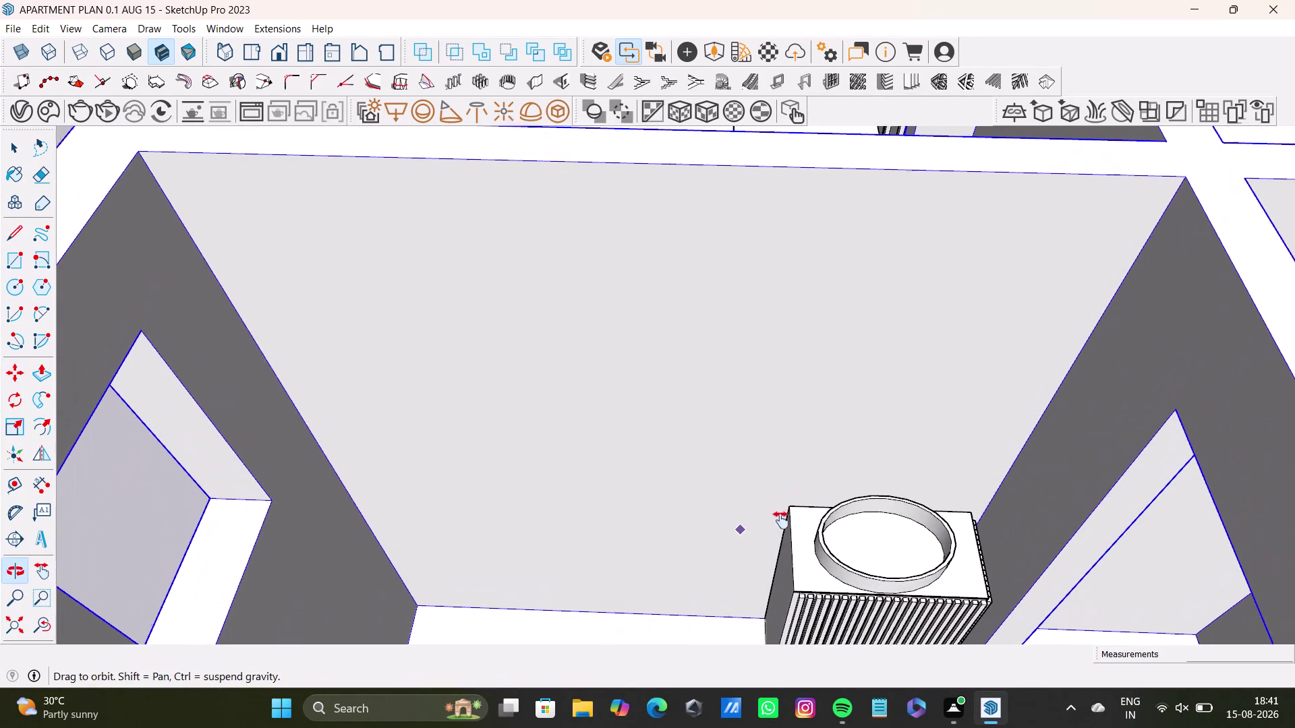
middle_drag(782, 520, 781, 521)
middle_drag(796, 586, 784, 551)
key(space)
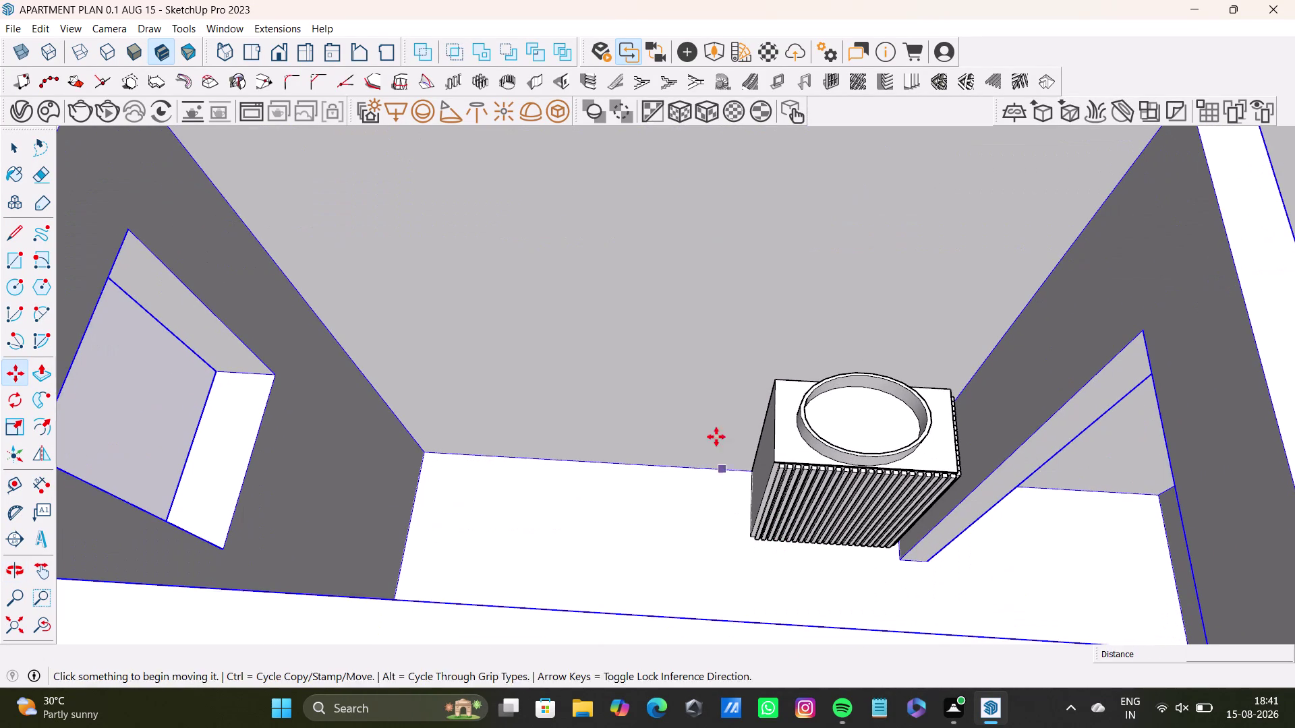
double_click(701, 371)
click(701, 371)
click(701, 371)
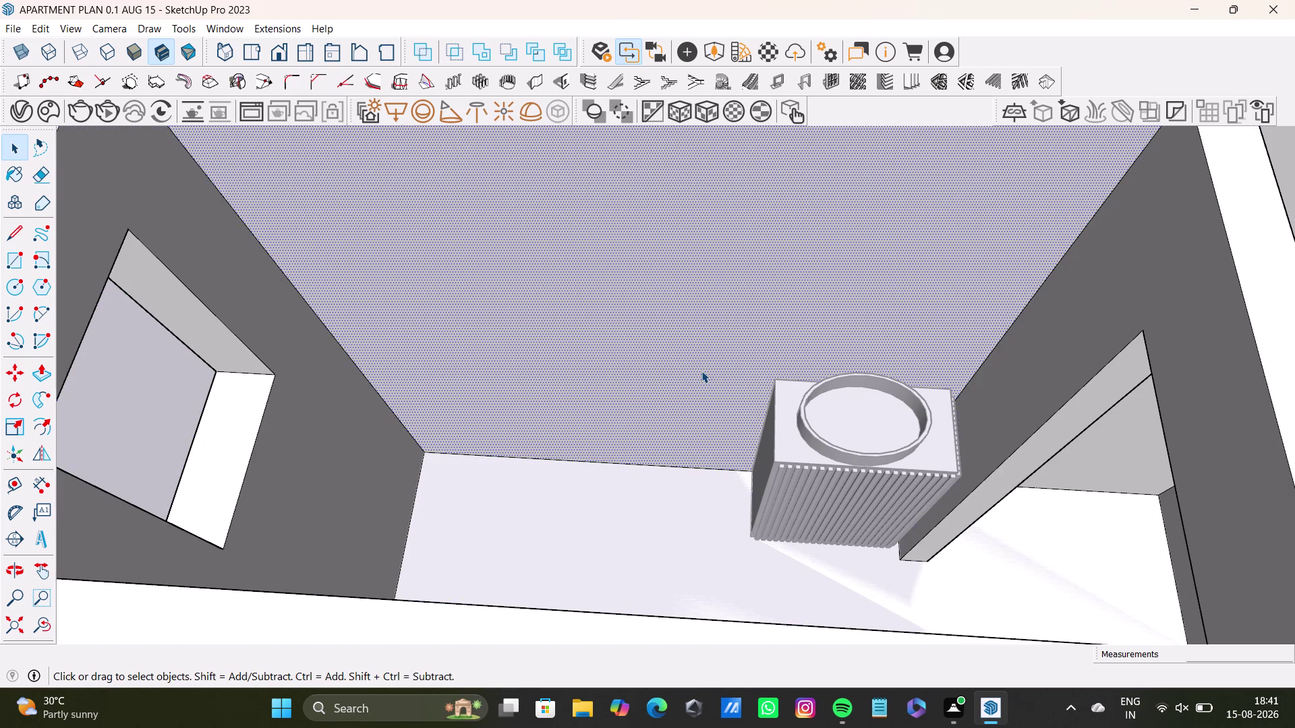
middle_drag(701, 371, 717, 422)
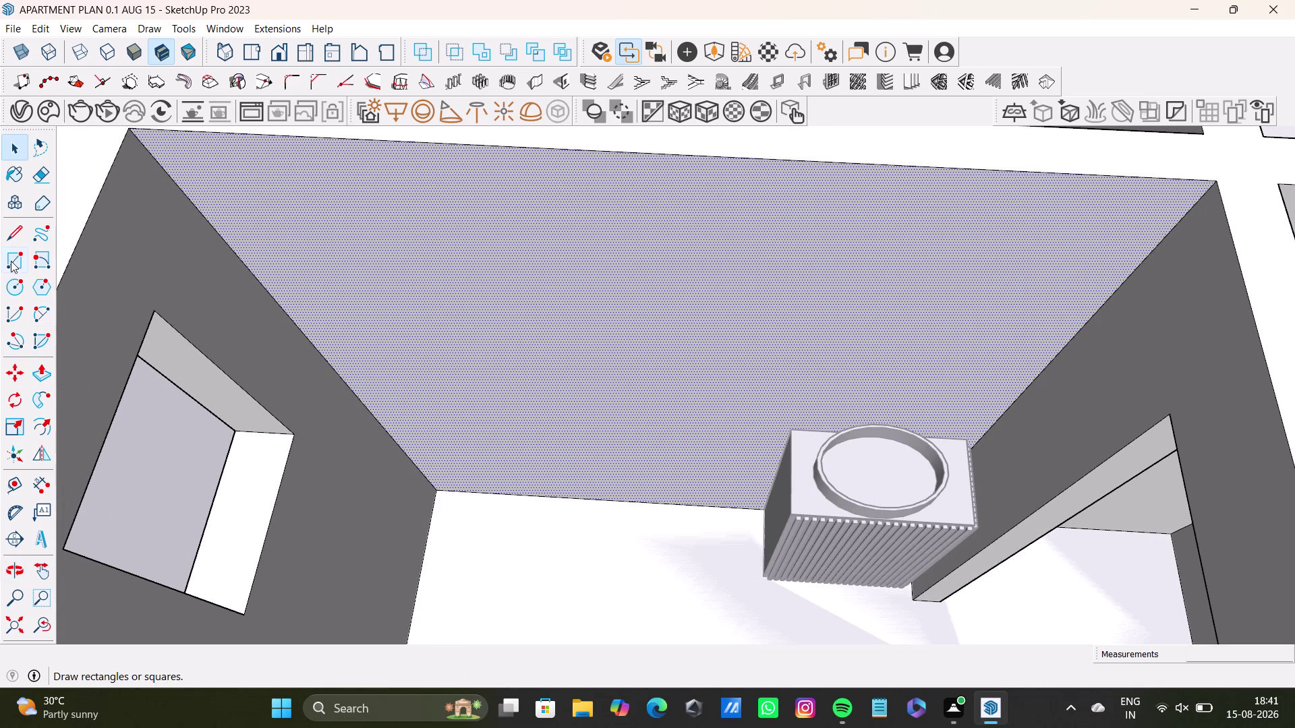
Draw a rectangle on the back wall from near the top down to the floor beside the AC unit.
click(11, 261)
click(540, 226)
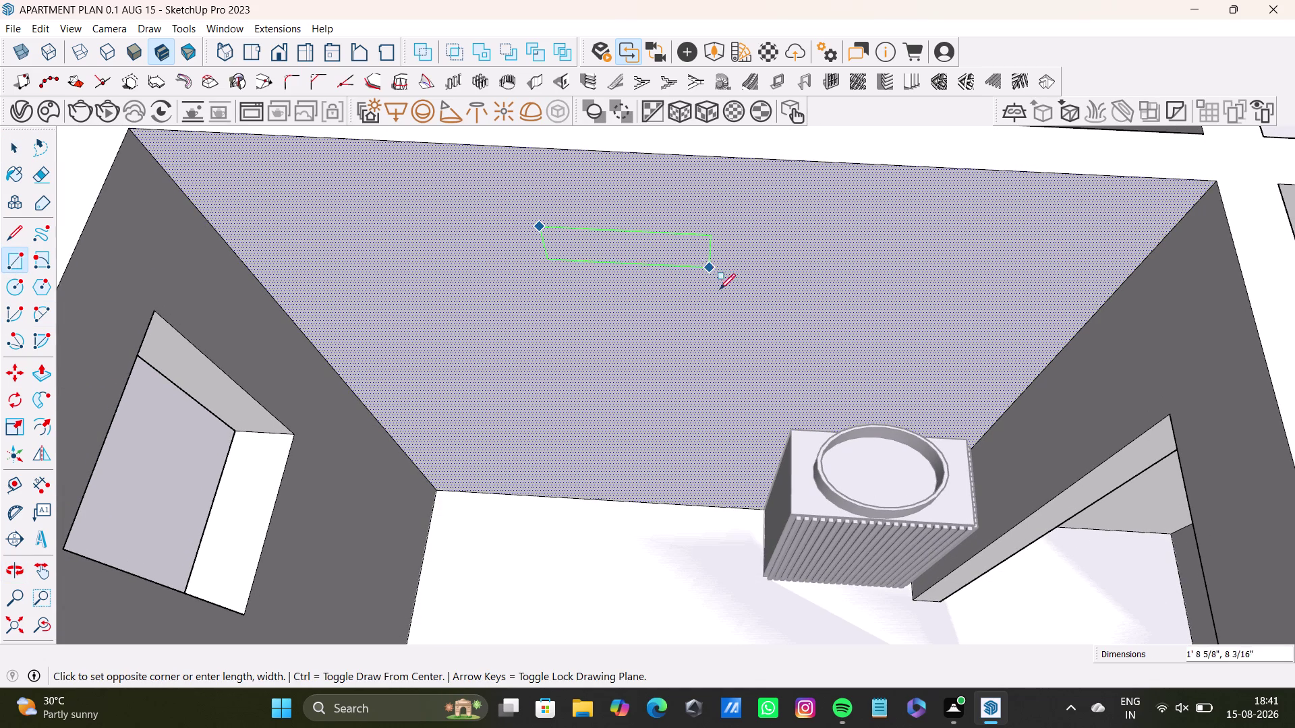
key(Left)
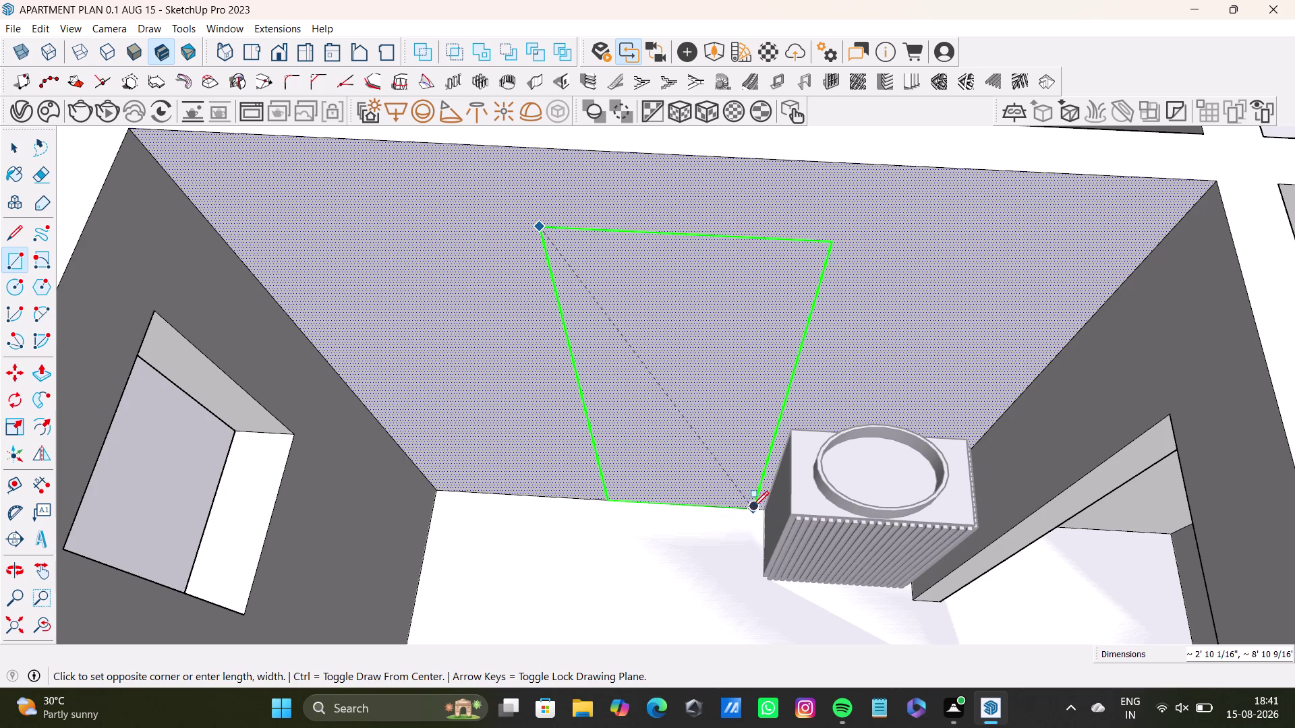
click(752, 506)
scroll(down, 3)
middle_drag(636, 486, 653, 534)
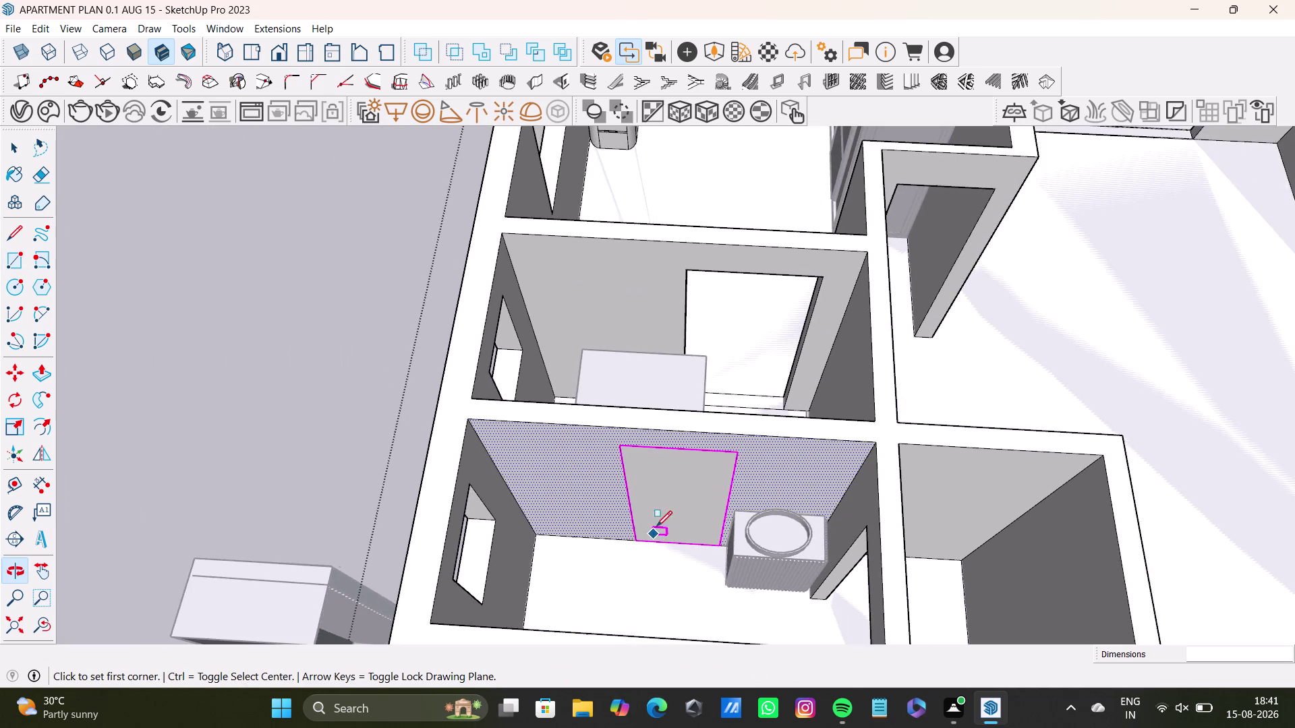
scroll(up, 3)
Move the rectangle's top edge to reshape the wall panel.
key(space)
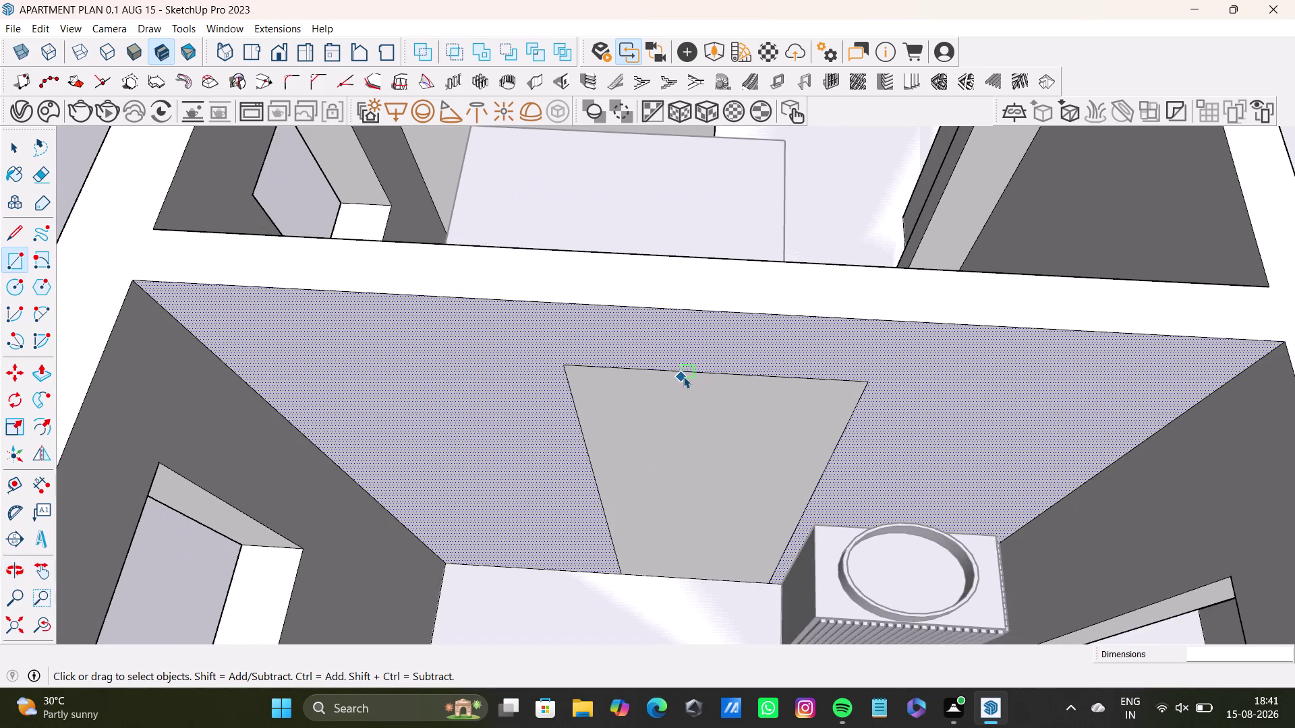
click(692, 372)
key(m)
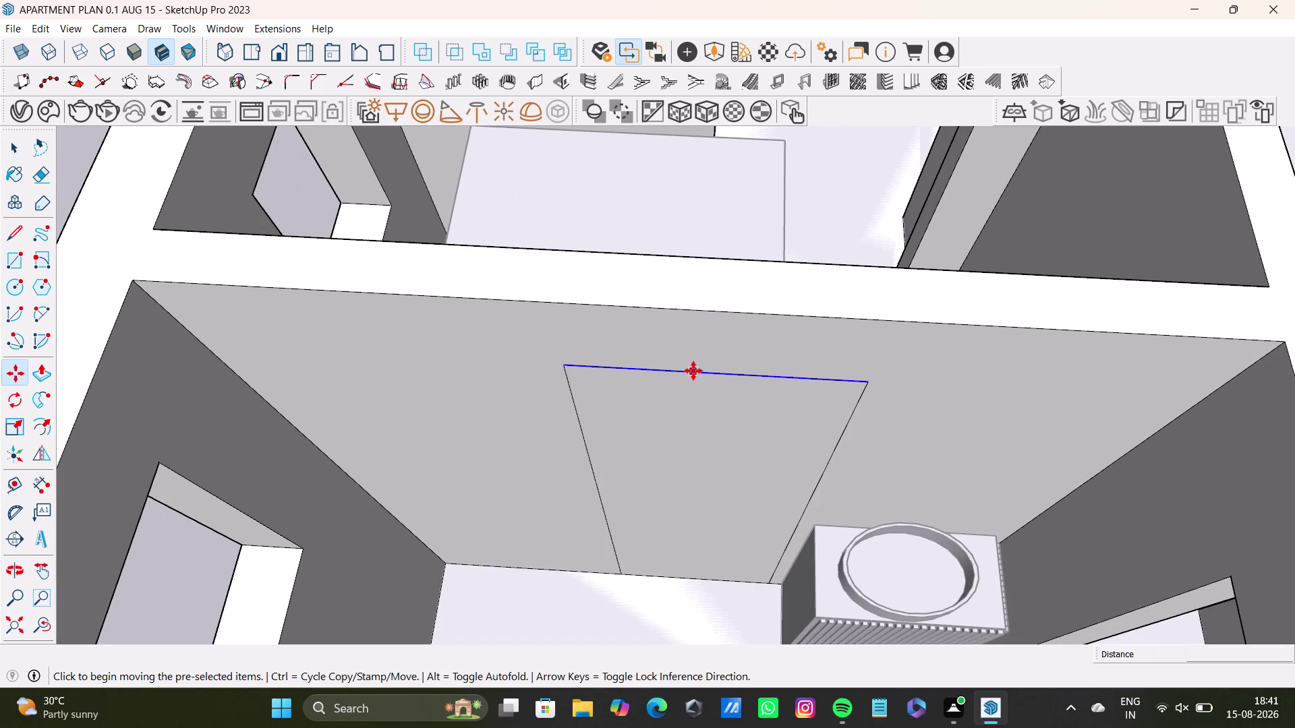
click(693, 371)
click(692, 340)
middle_drag(700, 447, 544, 435)
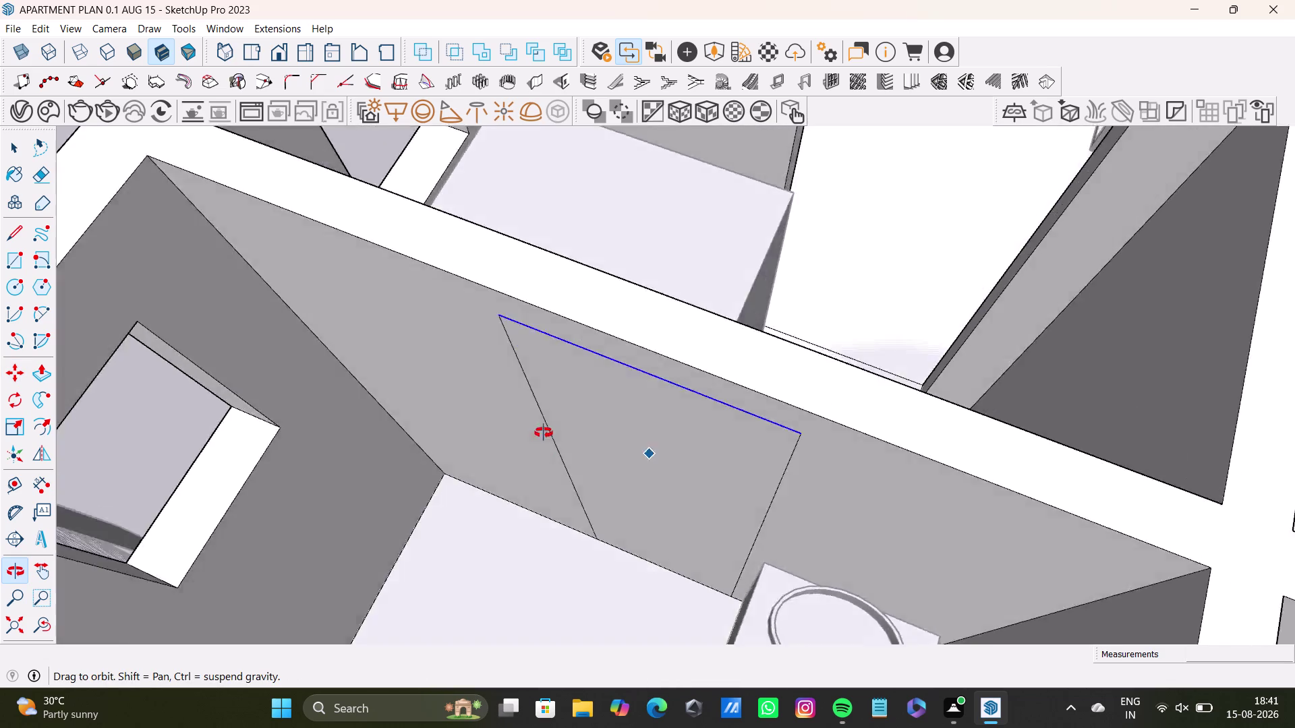
middle_drag(543, 434, 606, 383)
Push/Pull the rectangle out about 5/8" into a thin slab.
key(space)
click(690, 382)
key(p)
click(689, 383)
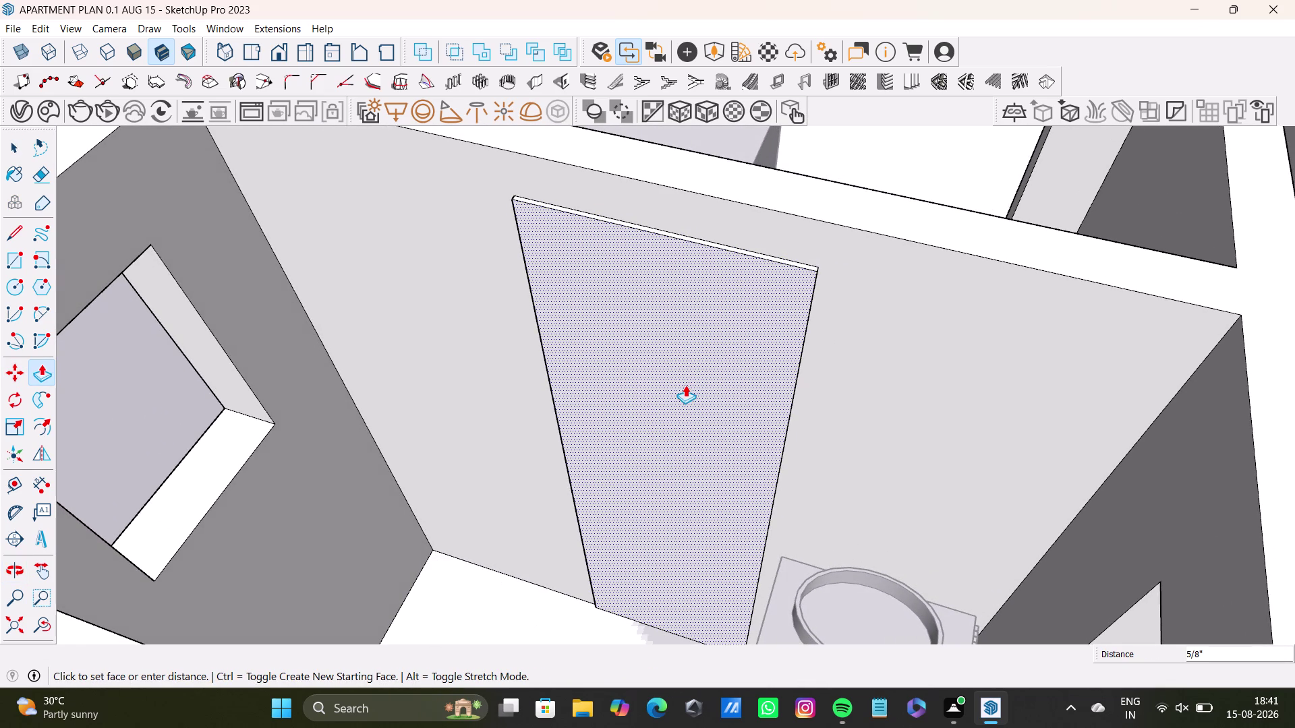
click(685, 385)
key(space)
Place a Tape Measure guide just below the slab's top edge.
middle_drag(664, 506, 771, 554)
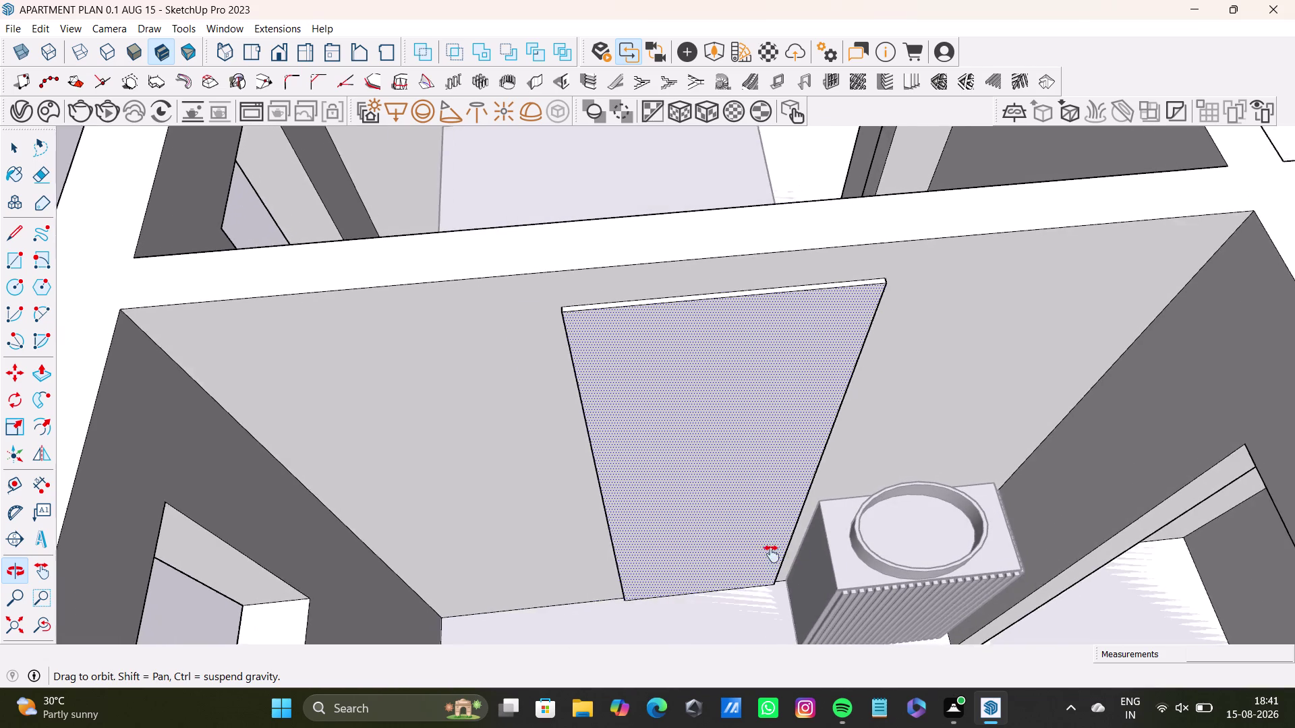
middle_drag(771, 554, 763, 549)
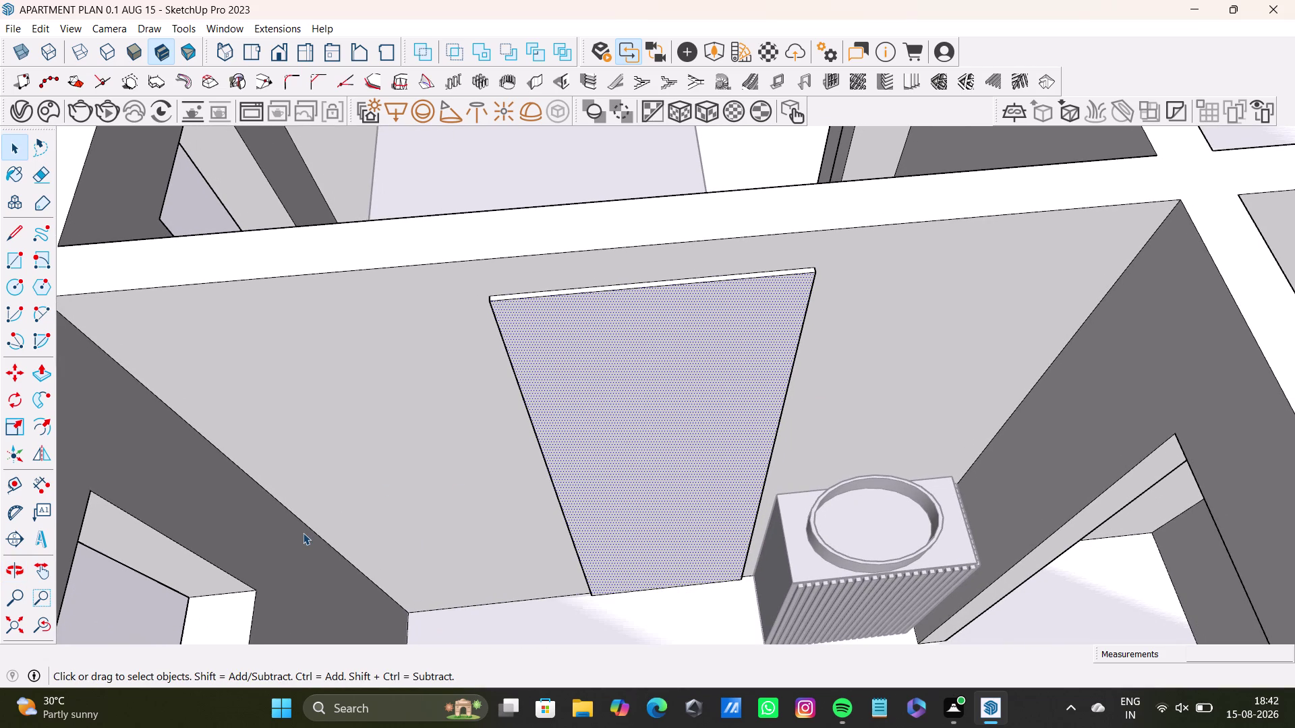
key(t)
scroll(up, 3)
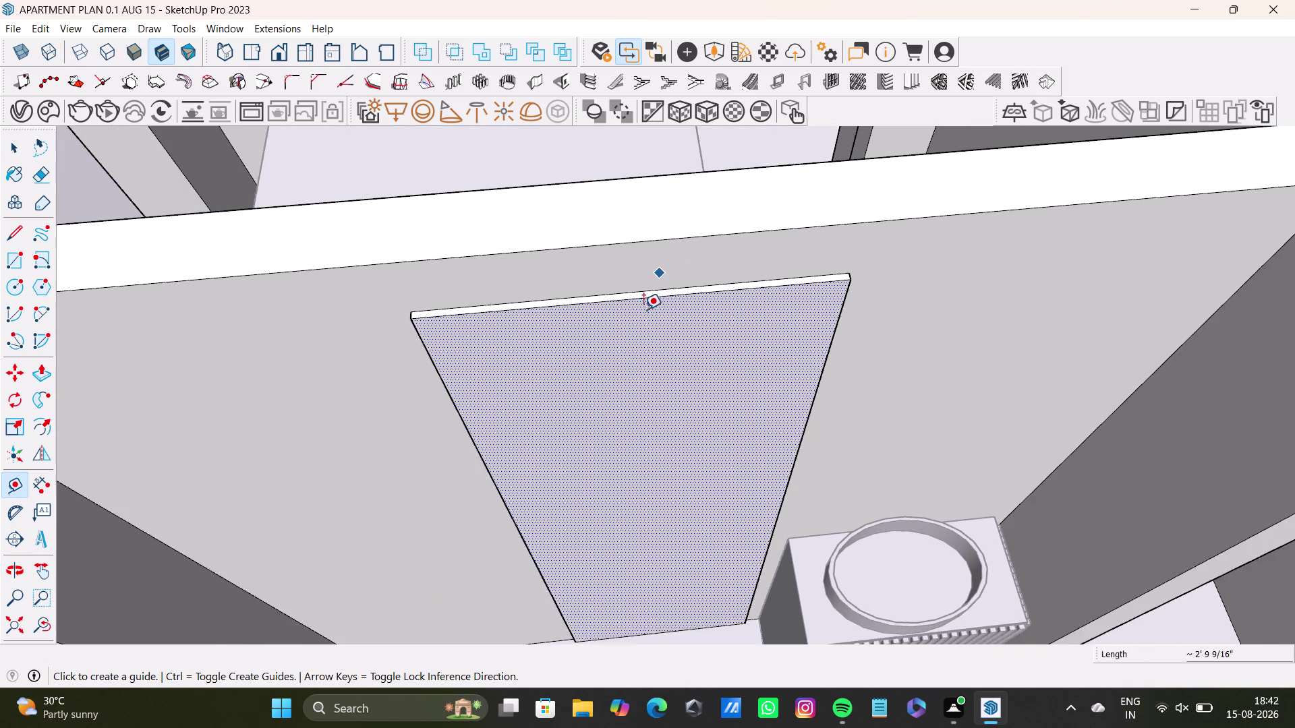
scroll(up, 3)
click(662, 291)
middle_drag(665, 317, 641, 239)
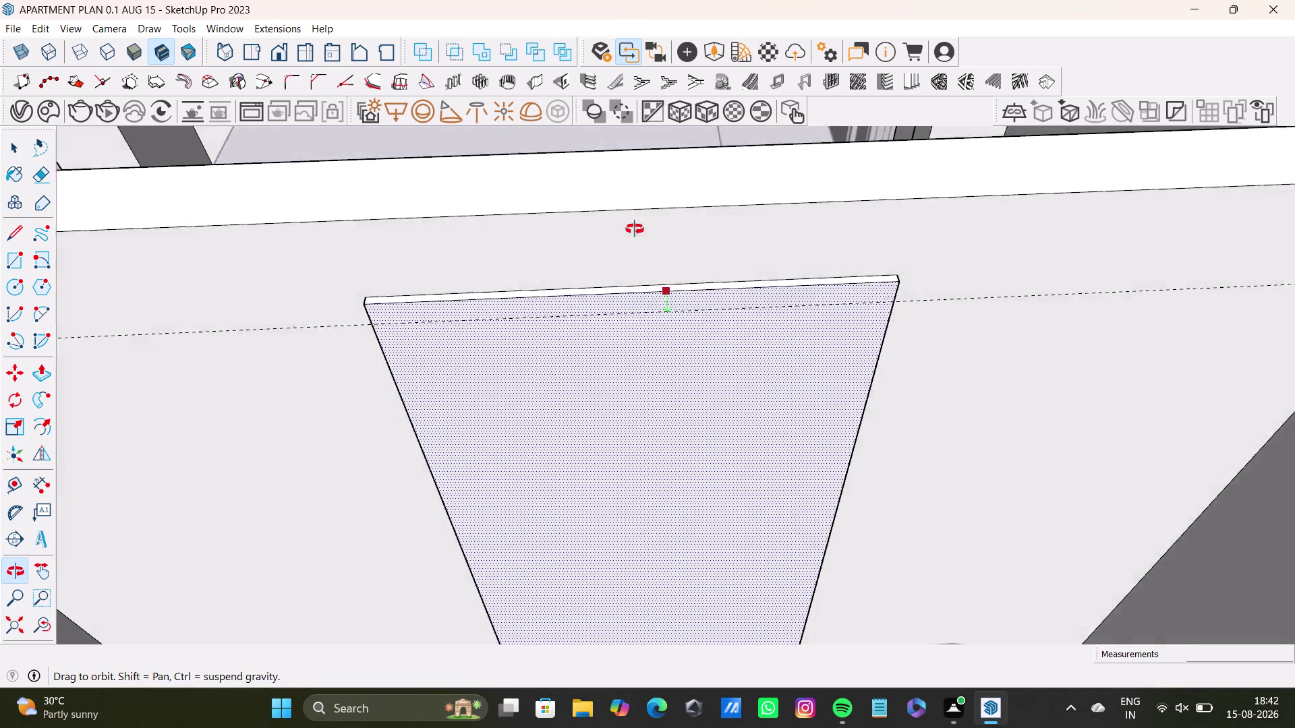
middle_drag(641, 239, 635, 229)
key(Up)
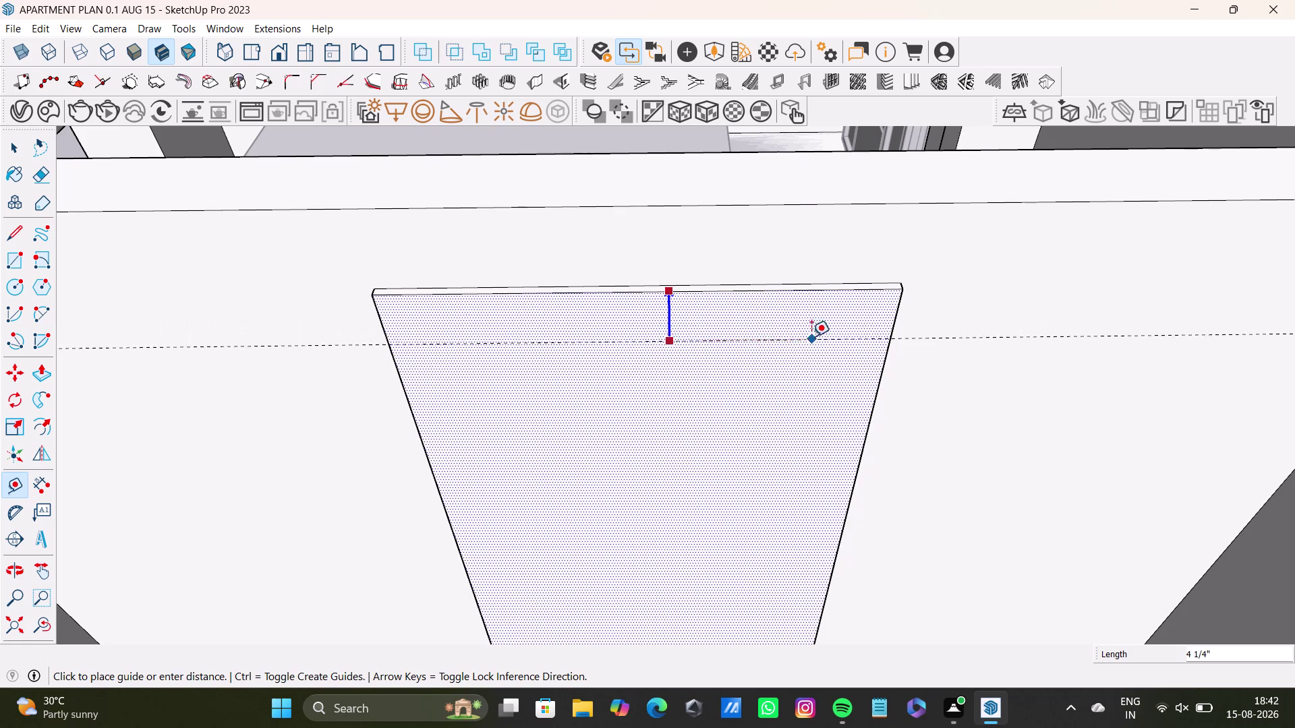
click(811, 312)
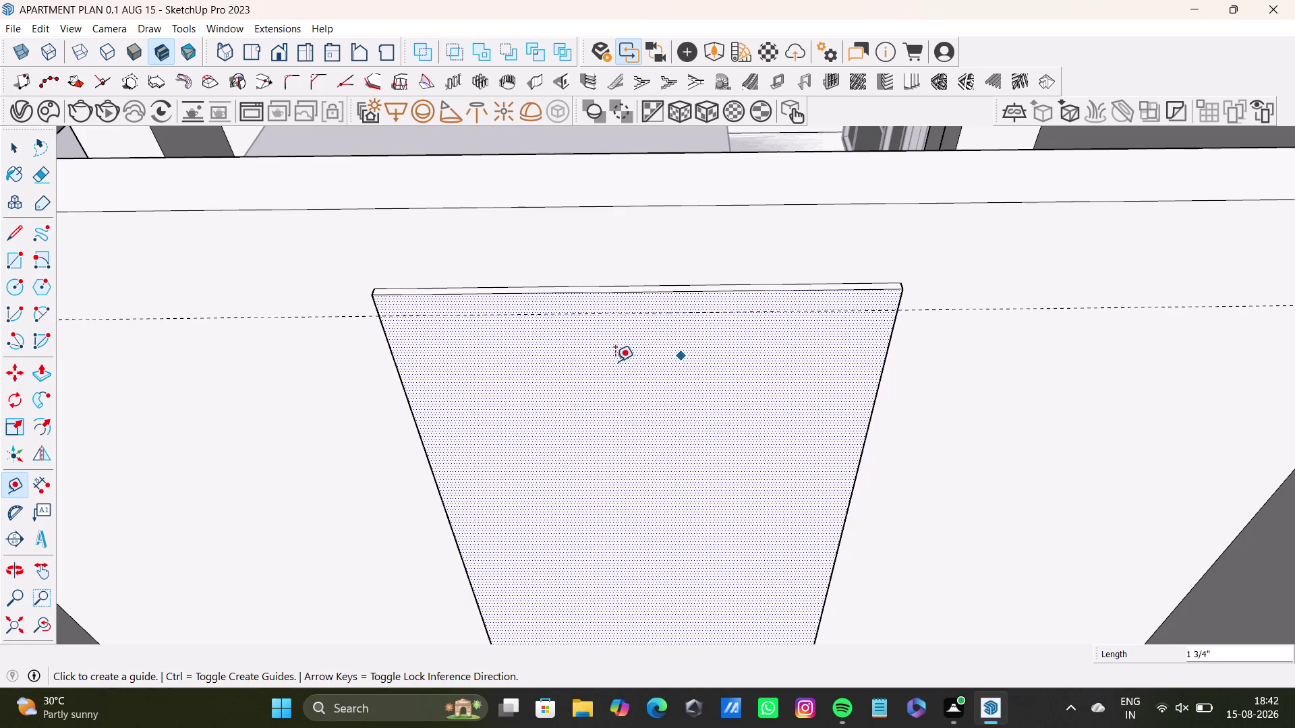
scroll(down, 3)
middle_drag(709, 414, 693, 325)
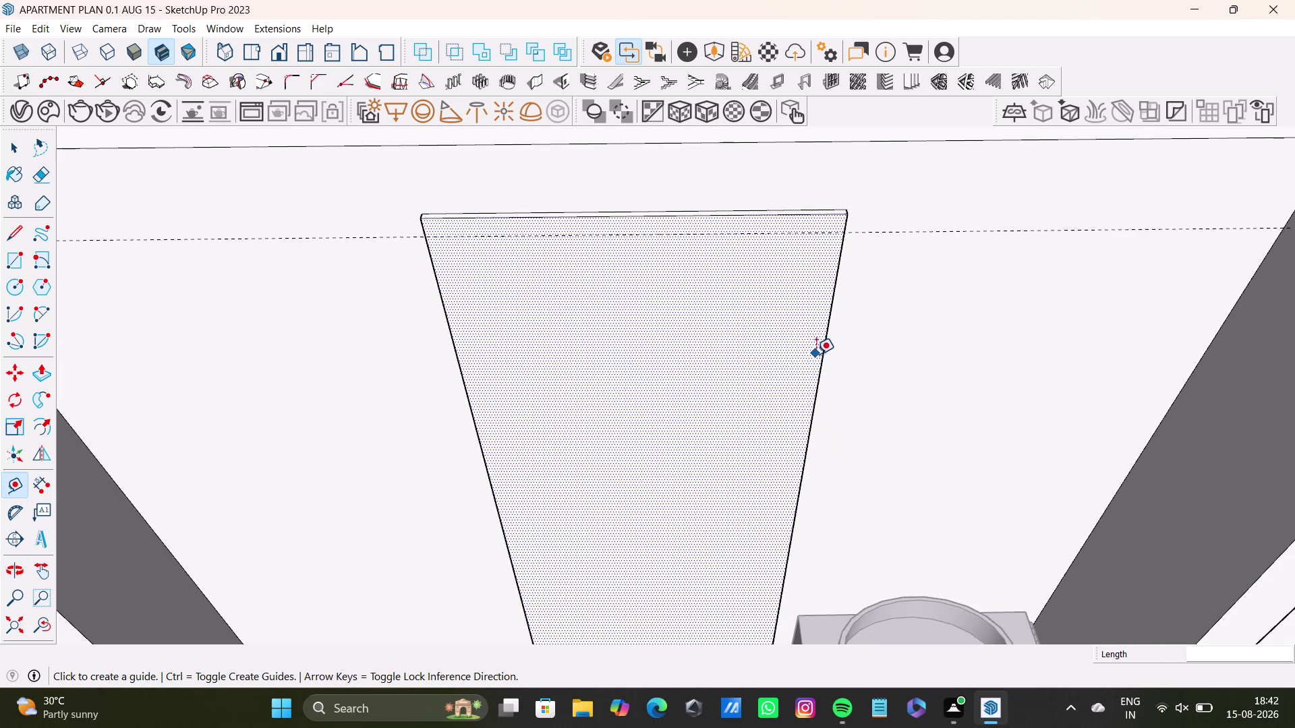
Add a guide 1" inside the slab's right edge.
click(819, 358)
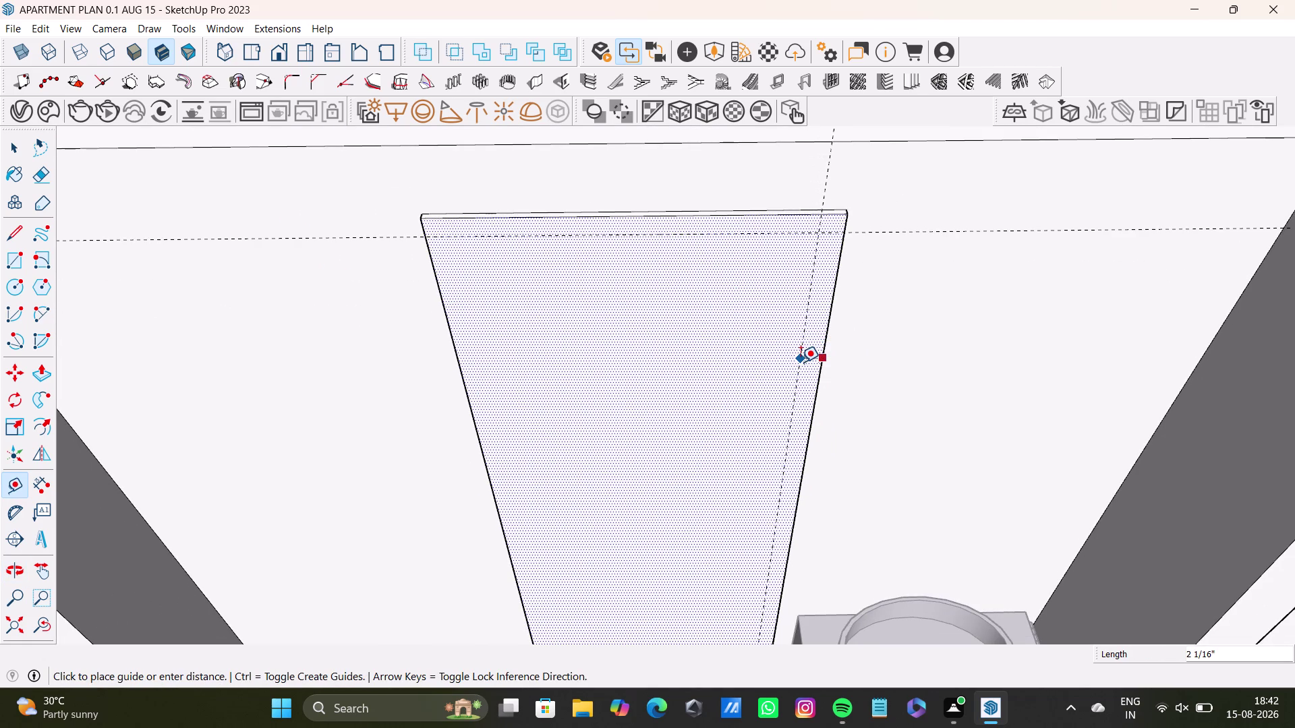
key(1)
key(shift+quotedbl)
key(Return)
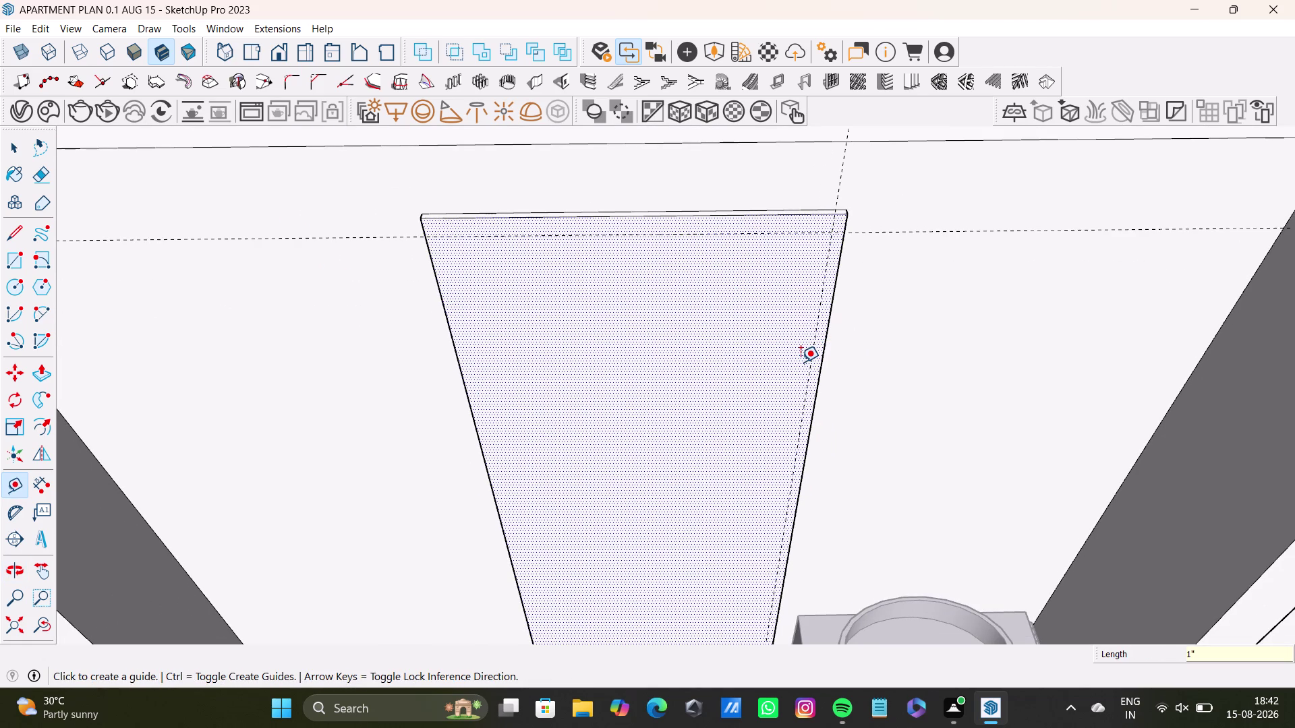
key(space)
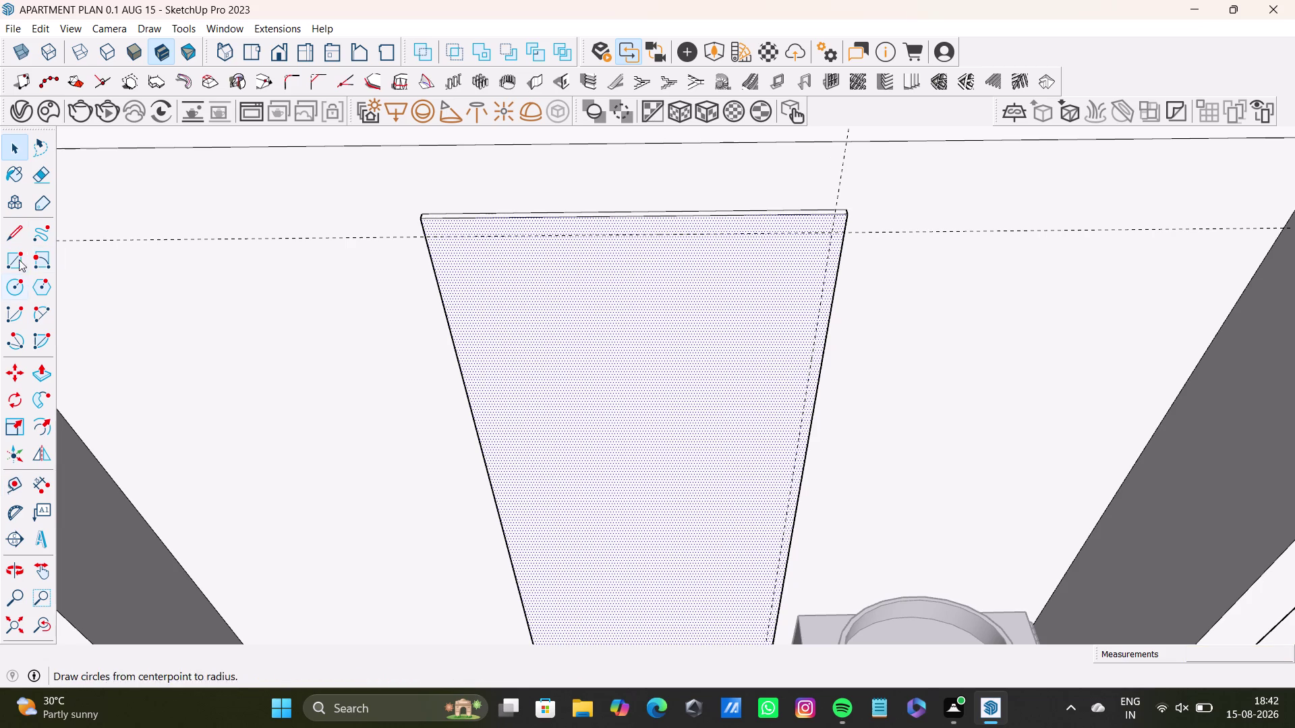
click(14, 235)
Draw an edge from the panel's left edge to where the two guides cross.
scroll(up, 3)
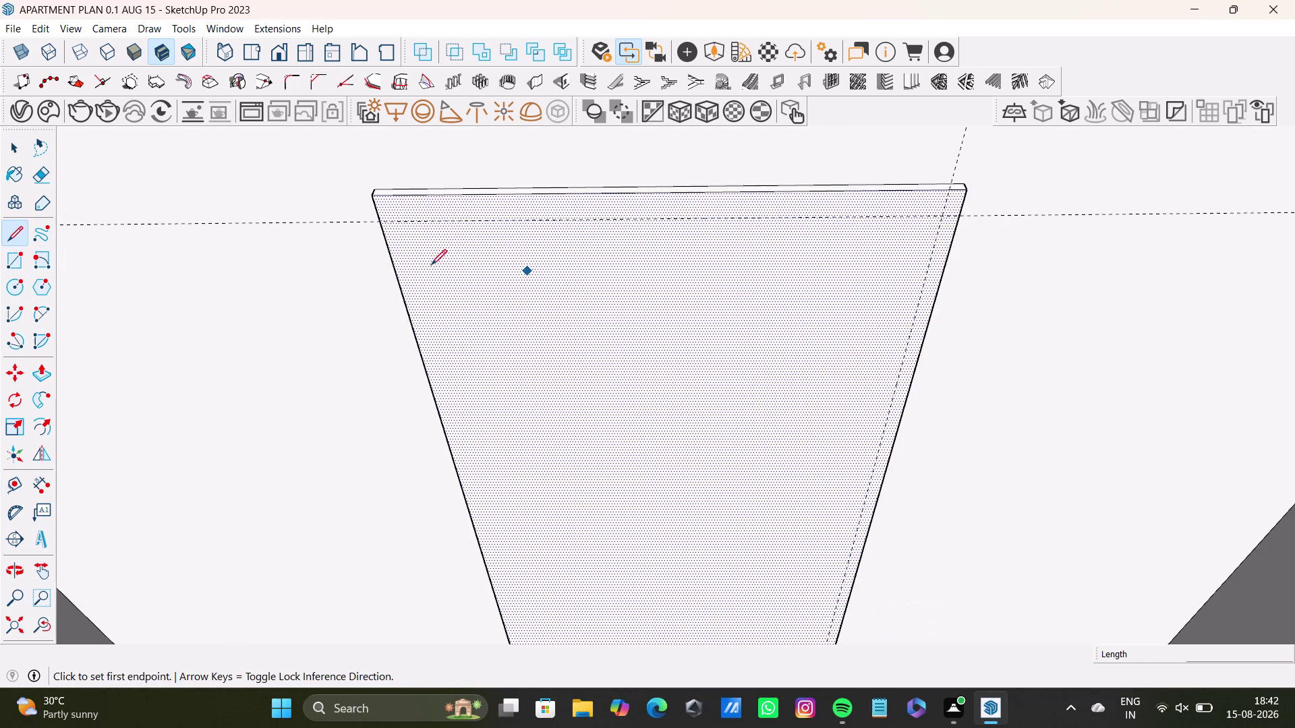
scroll(up, 3)
click(376, 220)
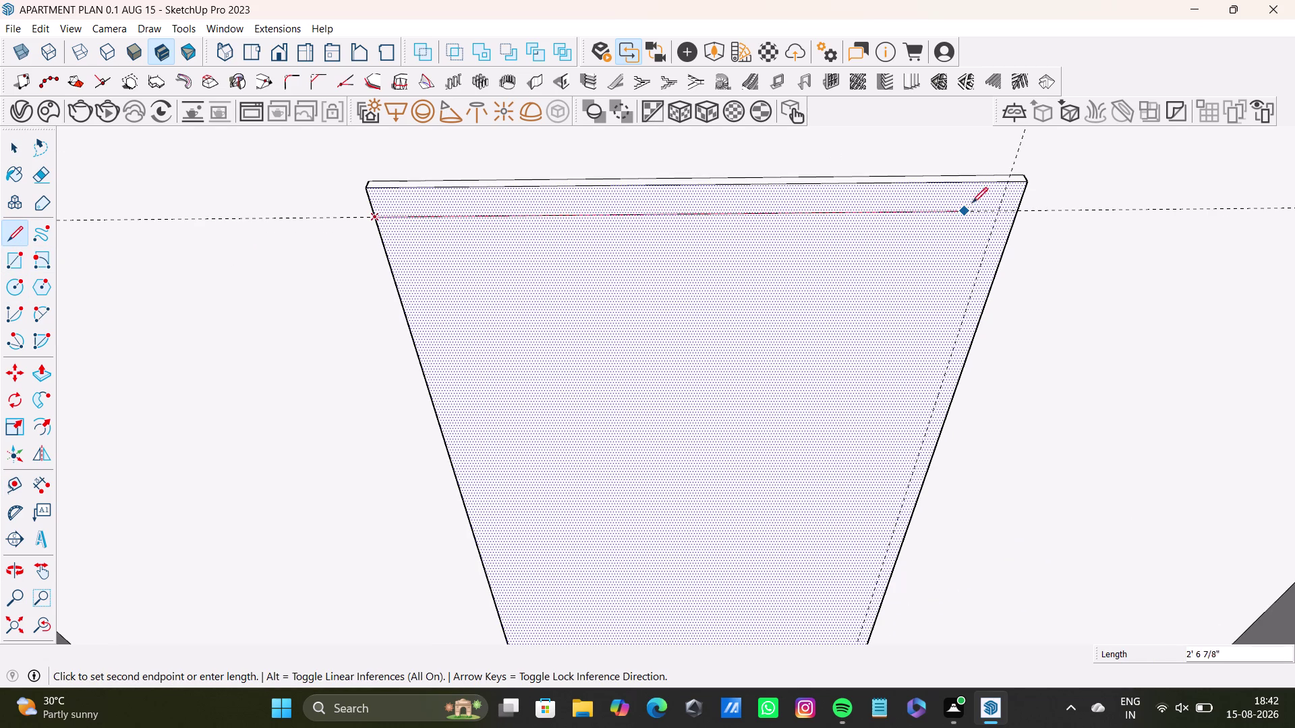
key(space)
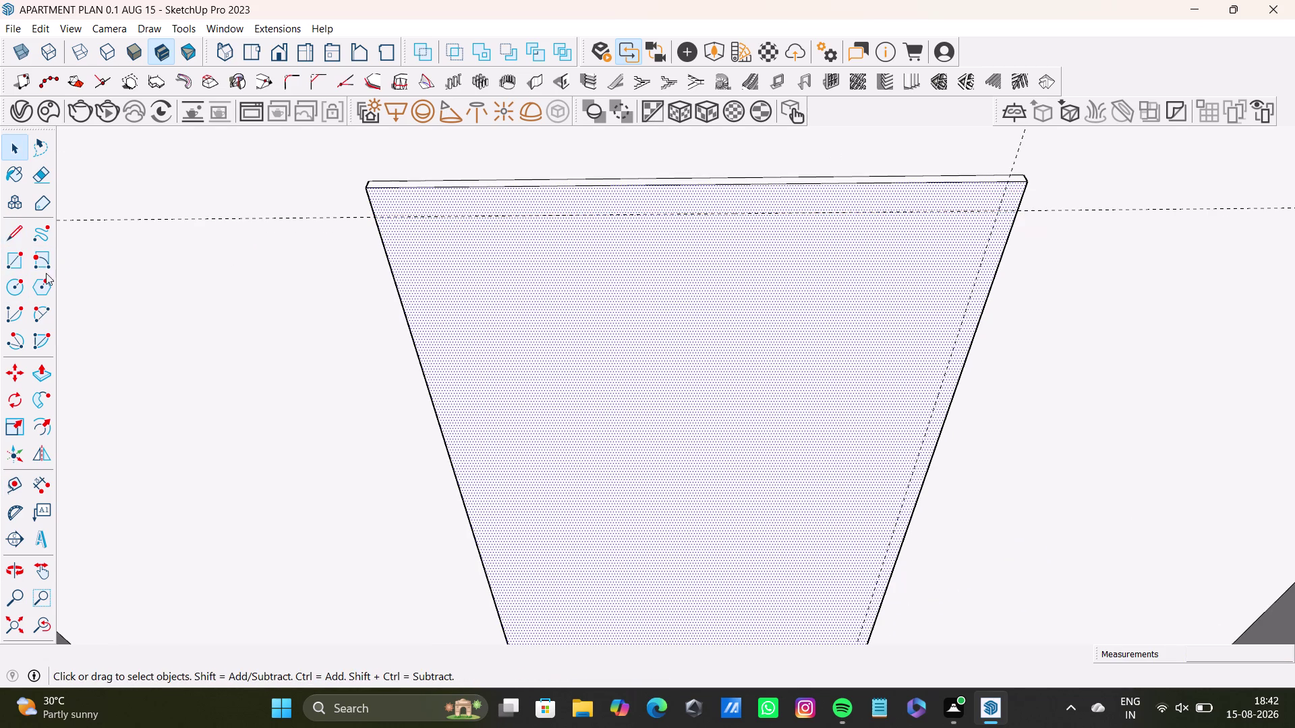
drag(4, 237, 16, 237)
scroll(up, 3)
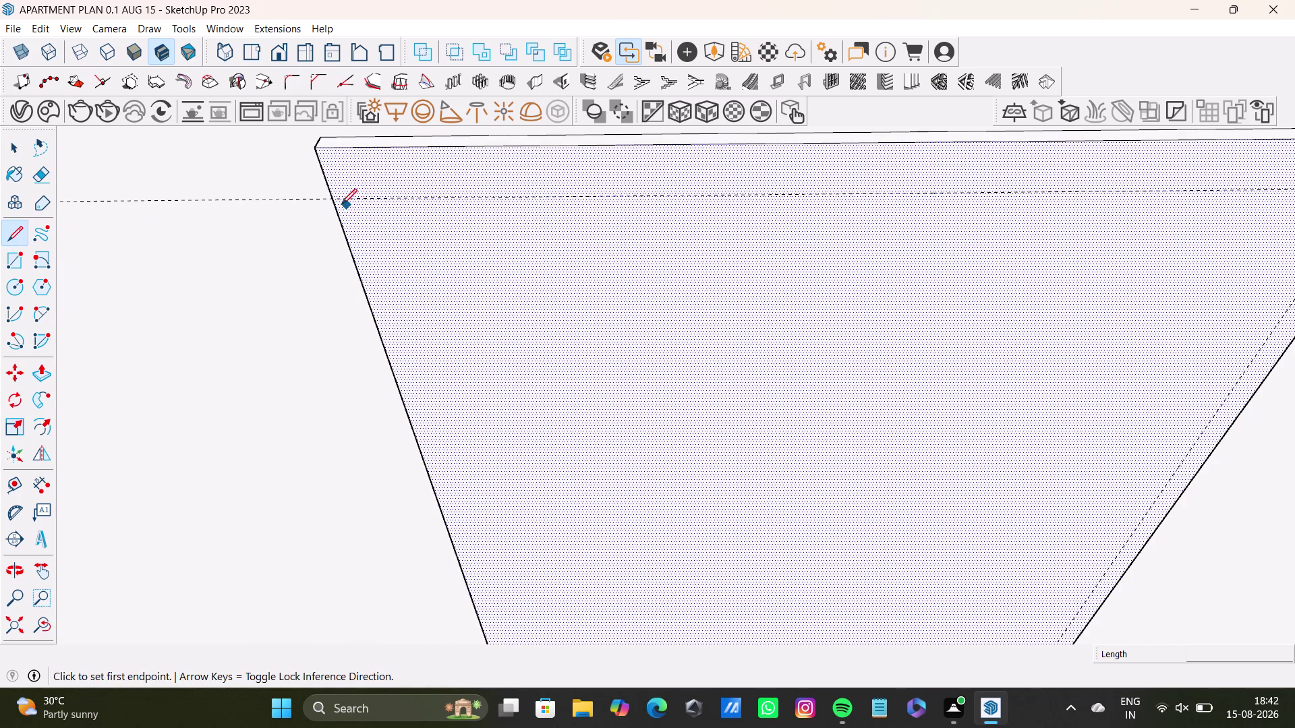
click(335, 199)
scroll(down, 3)
middle_drag(851, 211, 820, 214)
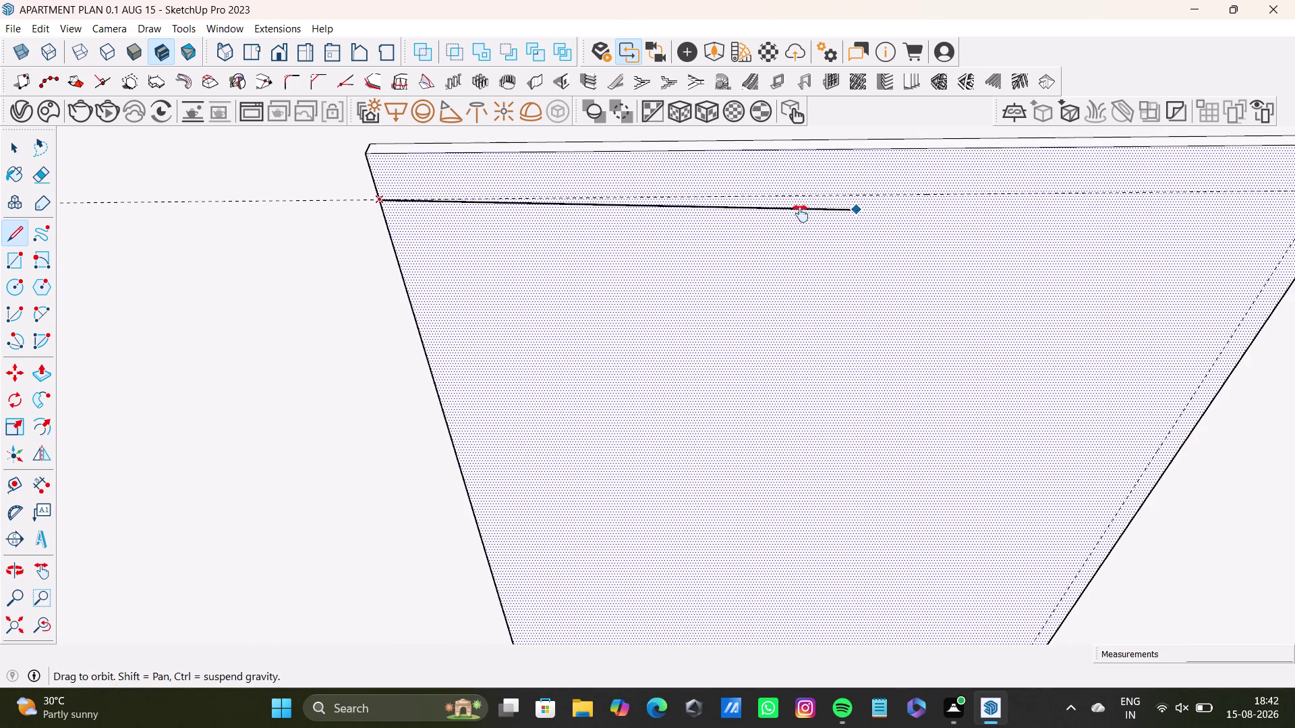
middle_drag(820, 214, 585, 248)
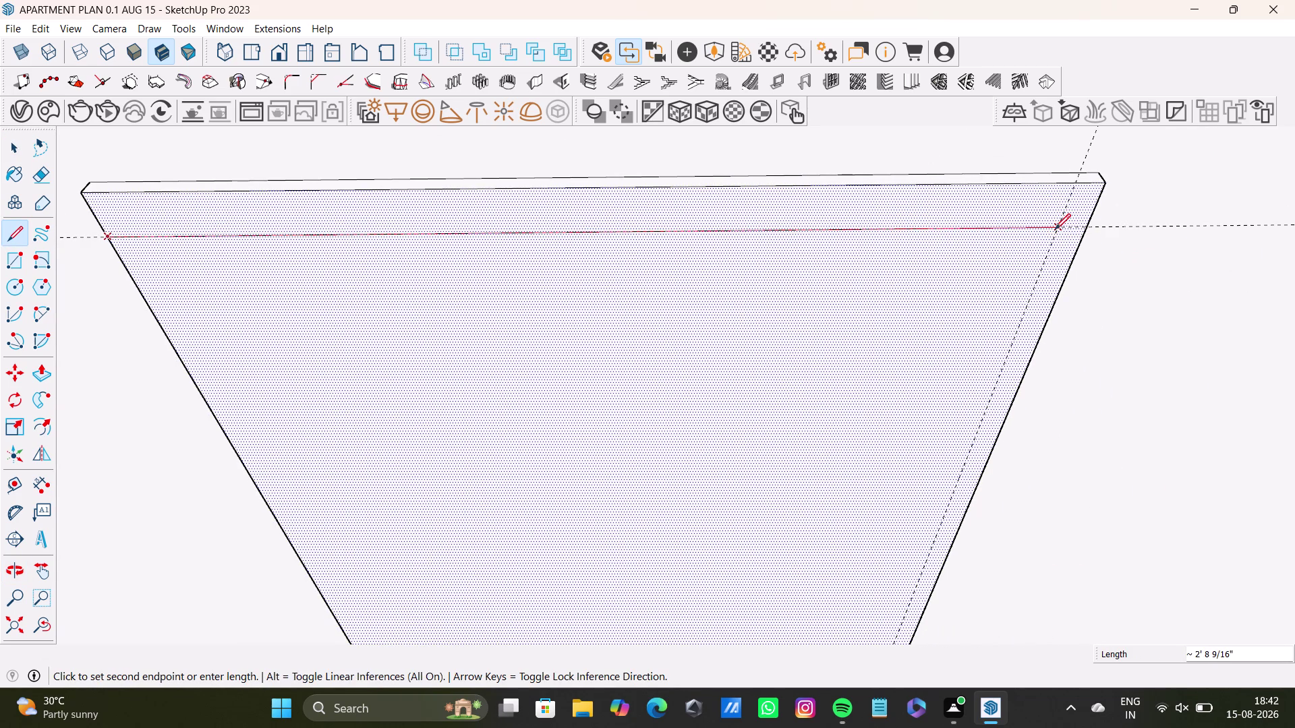
scroll(up, 3)
click(1058, 228)
Trace a second edge along the wall side, splitting off the narrow slanted strip.
scroll(down, 3)
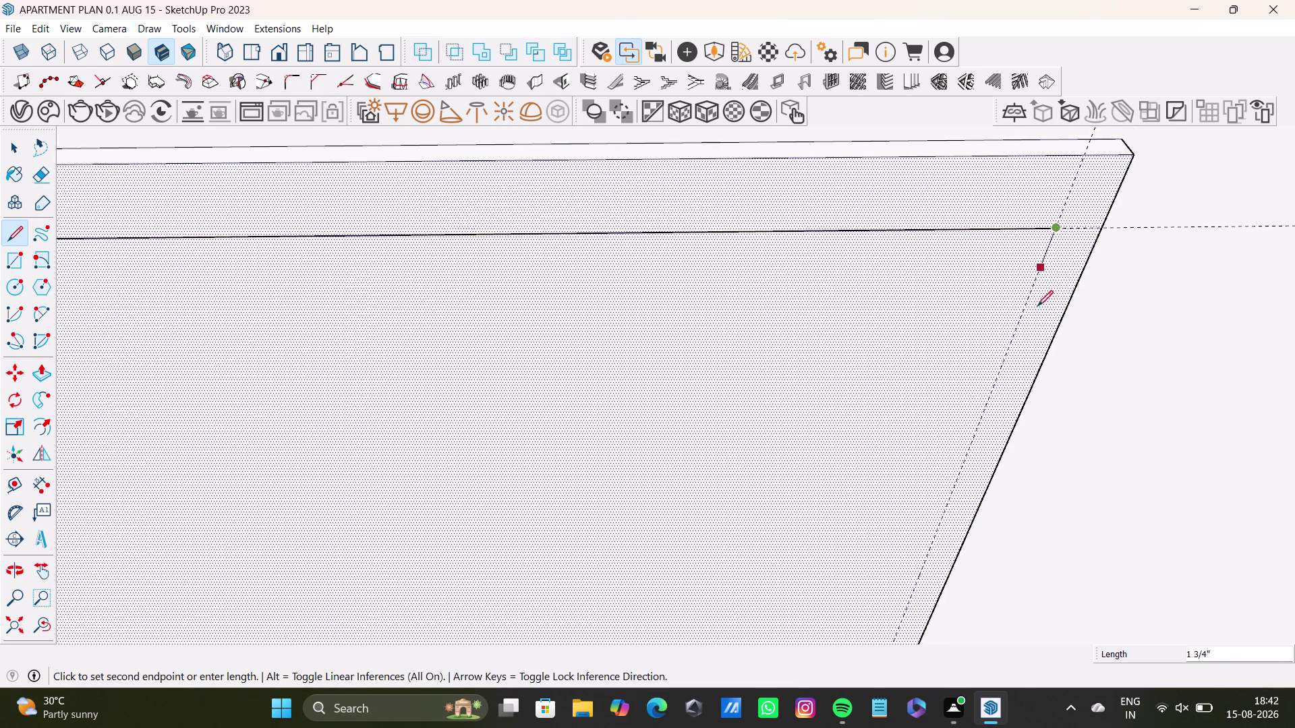
scroll(down, 3)
middle_drag(1026, 350, 1025, 168)
scroll(down, 3)
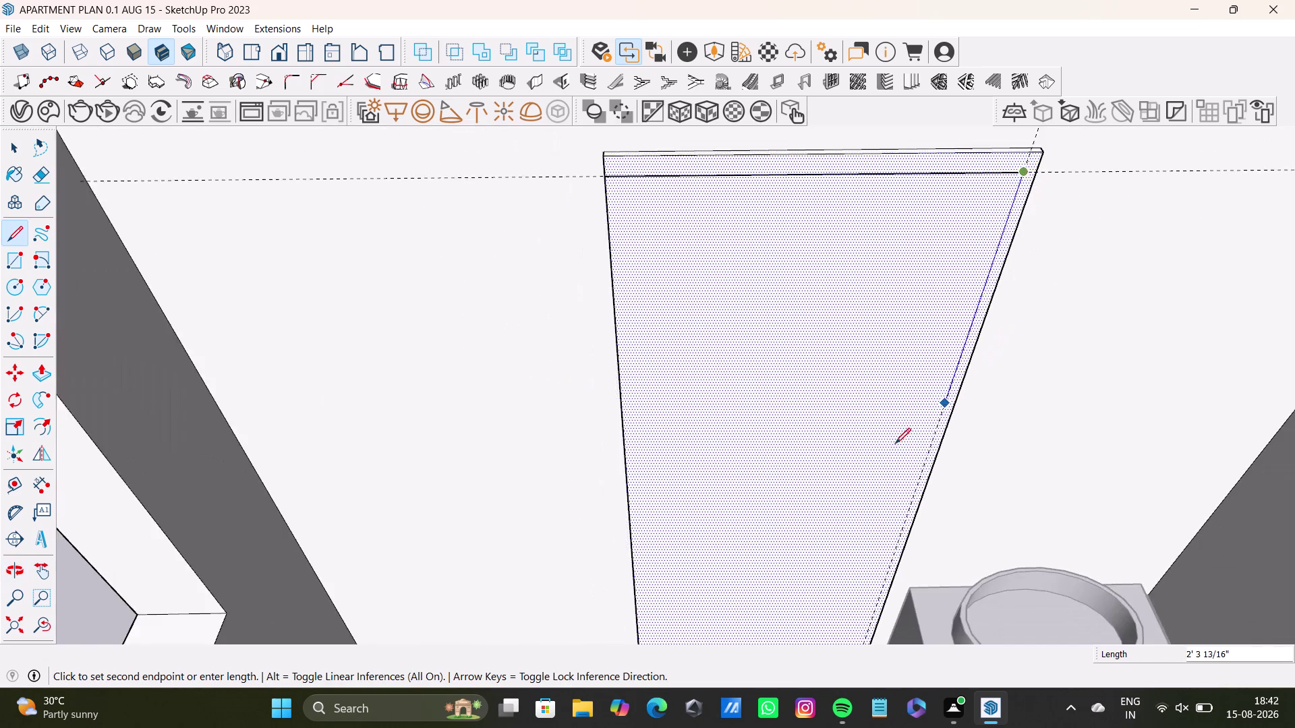
scroll(down, 3)
middle_drag(904, 463, 931, 281)
middle_drag(927, 299, 907, 479)
middle_drag(947, 228, 947, 247)
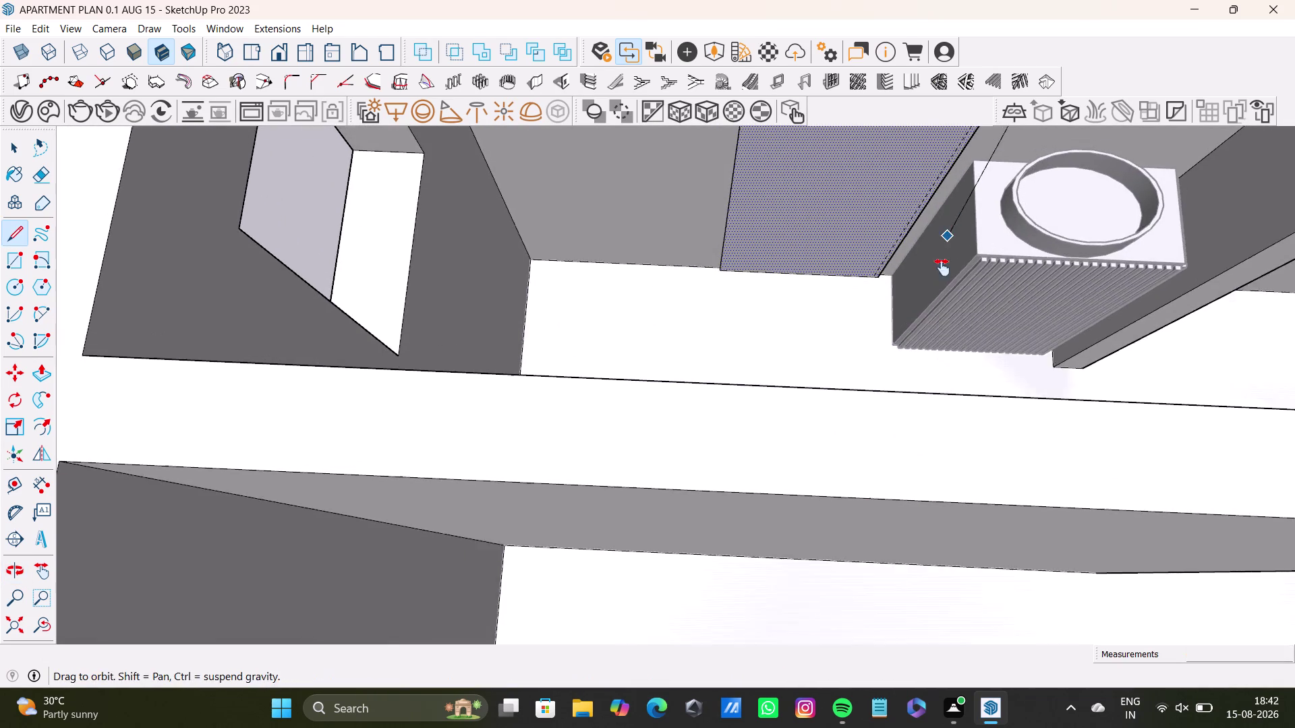
middle_drag(947, 247, 912, 361)
scroll(up, 3)
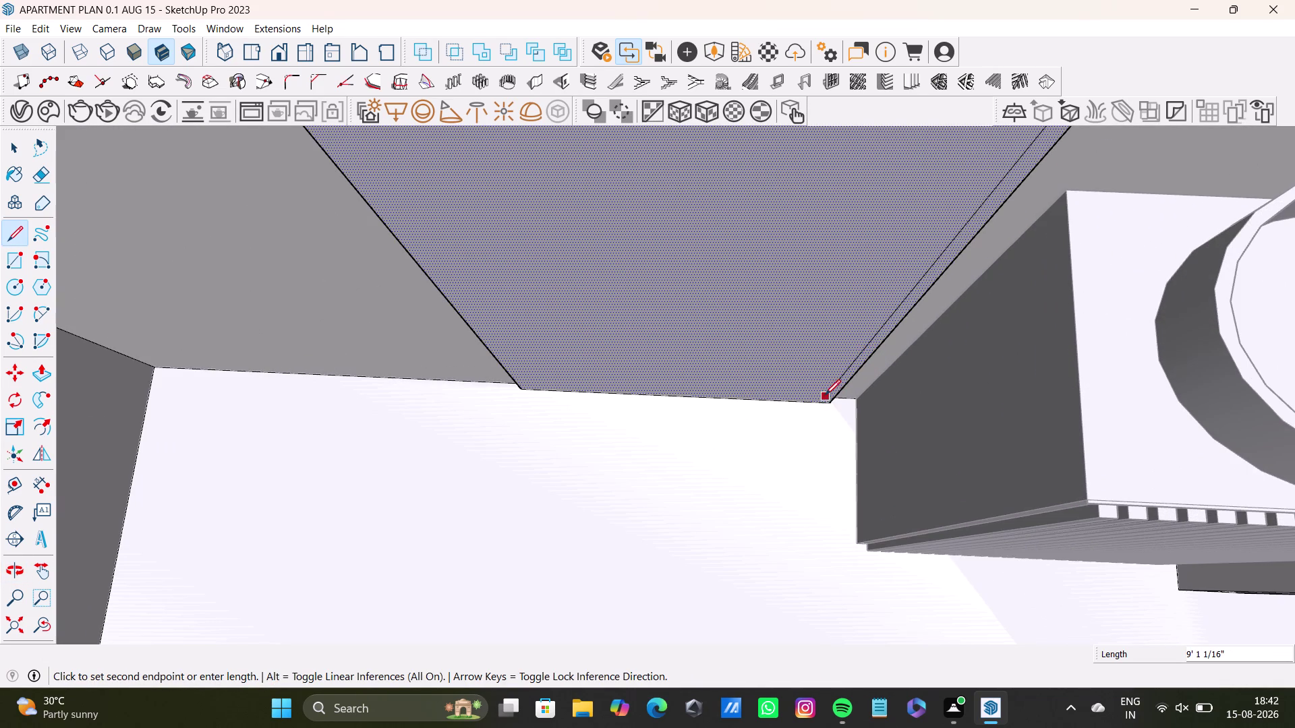
scroll(up, 3)
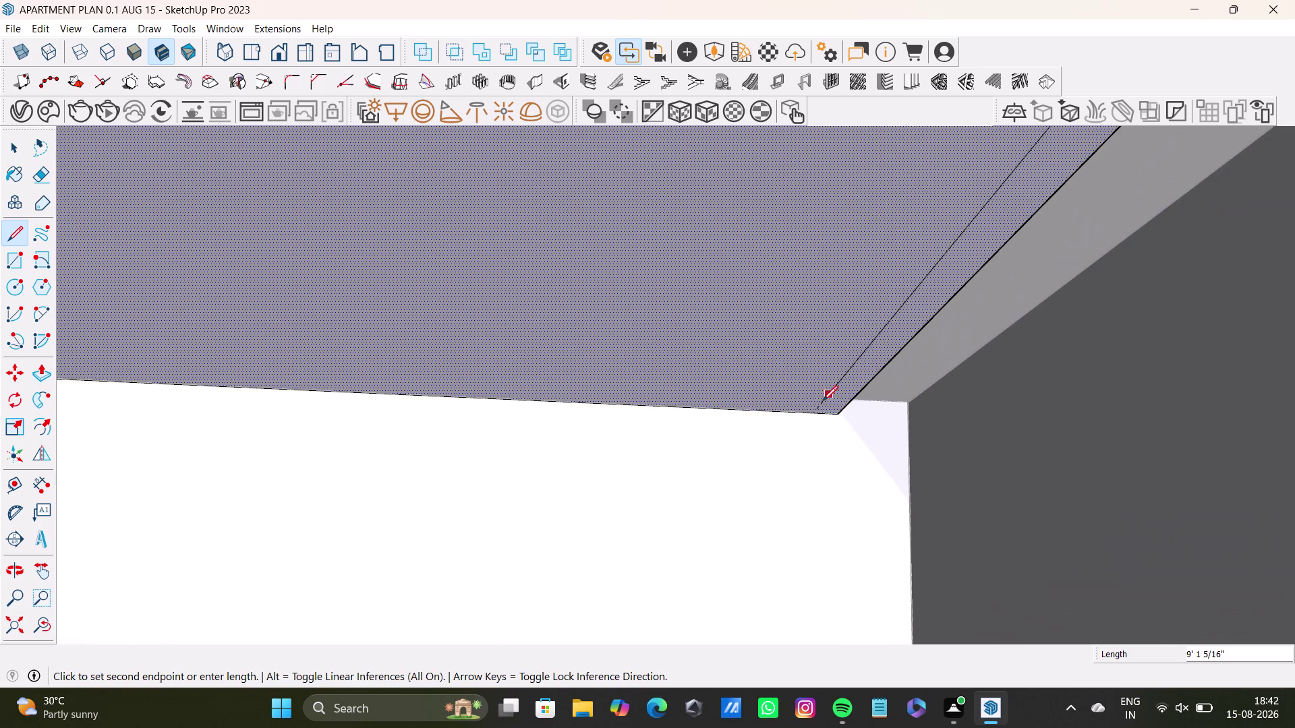
click(818, 412)
key(space)
scroll(up, 3)
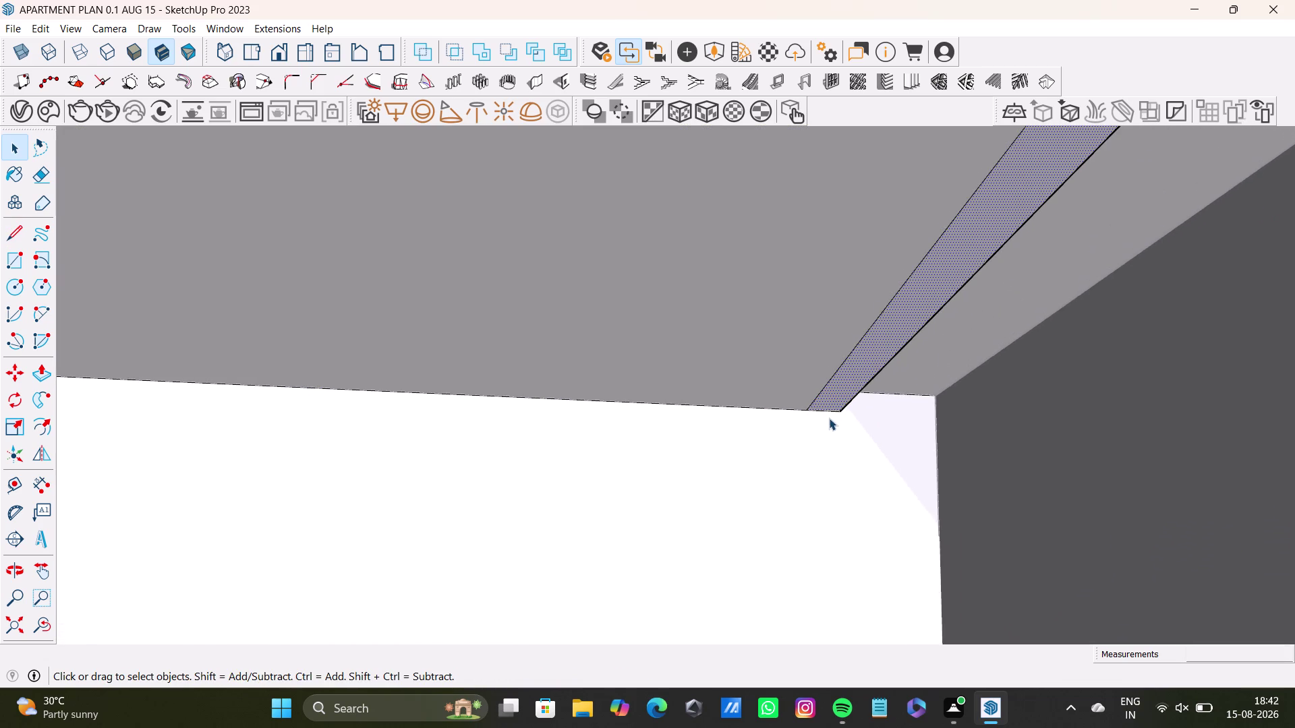
Push/Pull the narrow top strip upward into a thin slab.
scroll(up, 3)
middle_drag(829, 403, 793, 284)
scroll(down, 3)
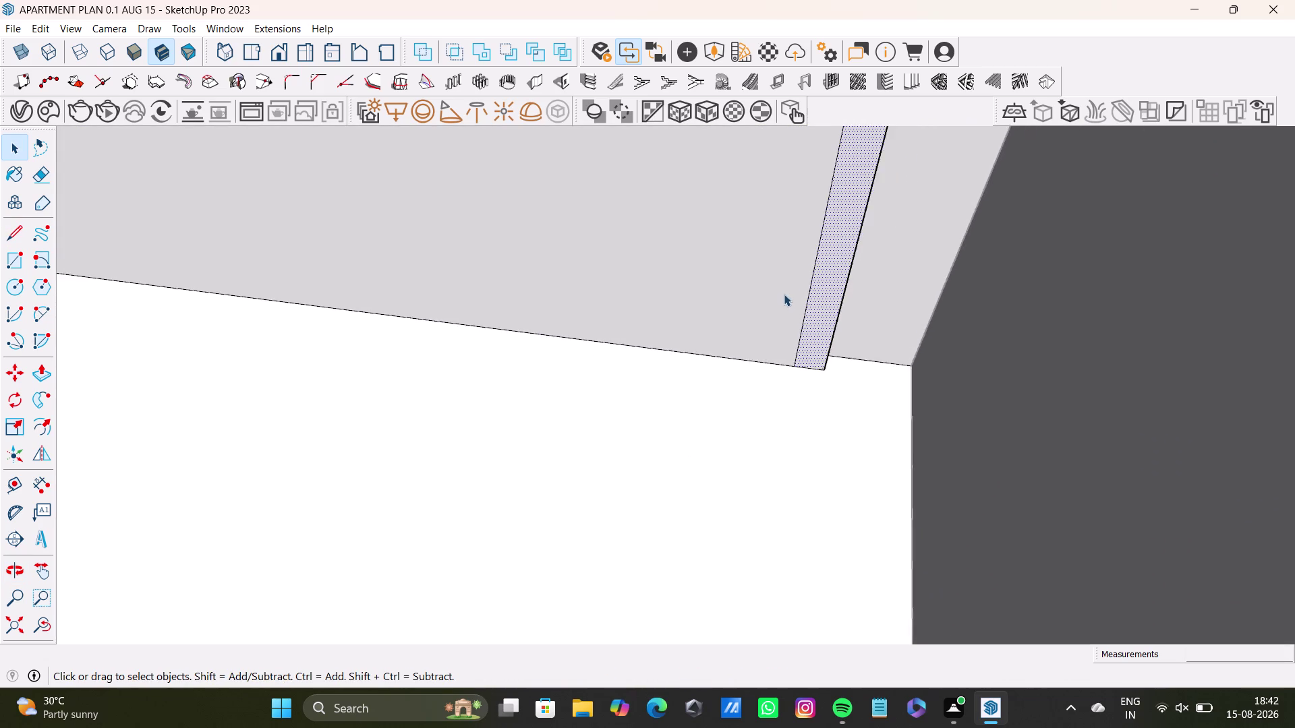
scroll(down, 3)
middle_drag(562, 202, 631, 574)
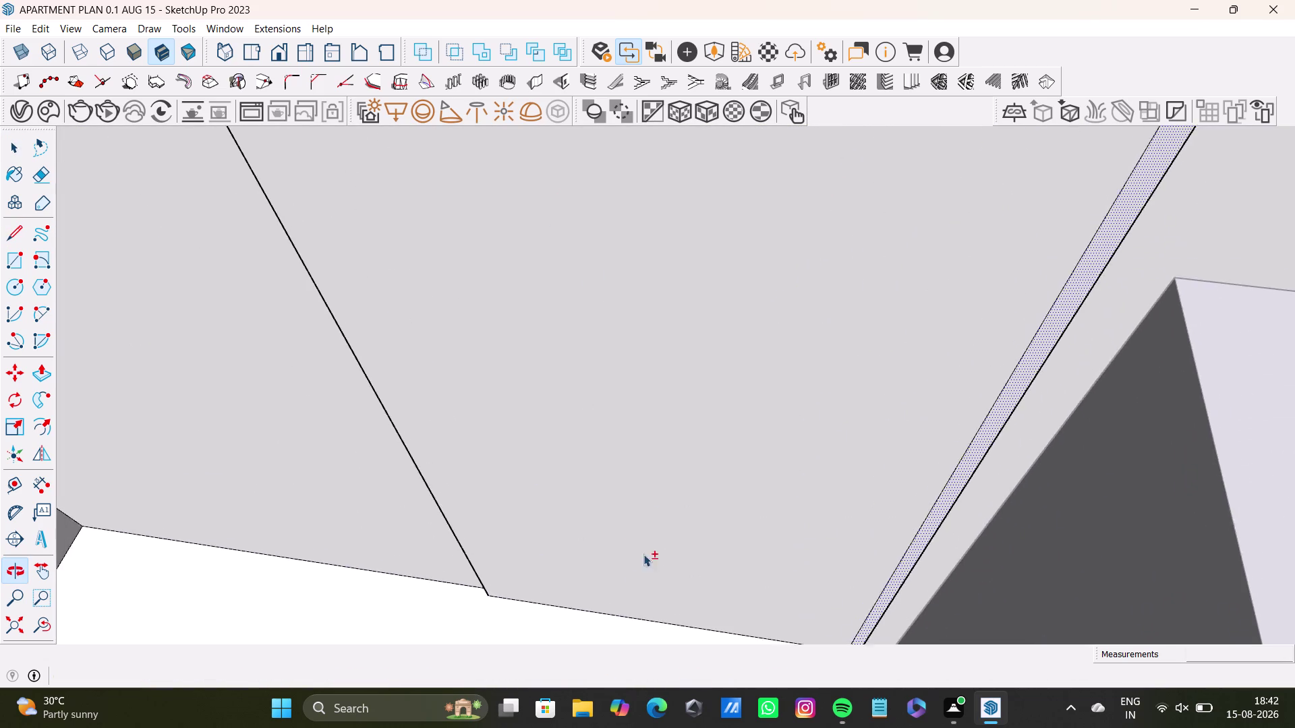
scroll(down, 3)
scroll(up, 3)
scroll(down, 3)
middle_drag(690, 448, 690, 470)
scroll(up, 3)
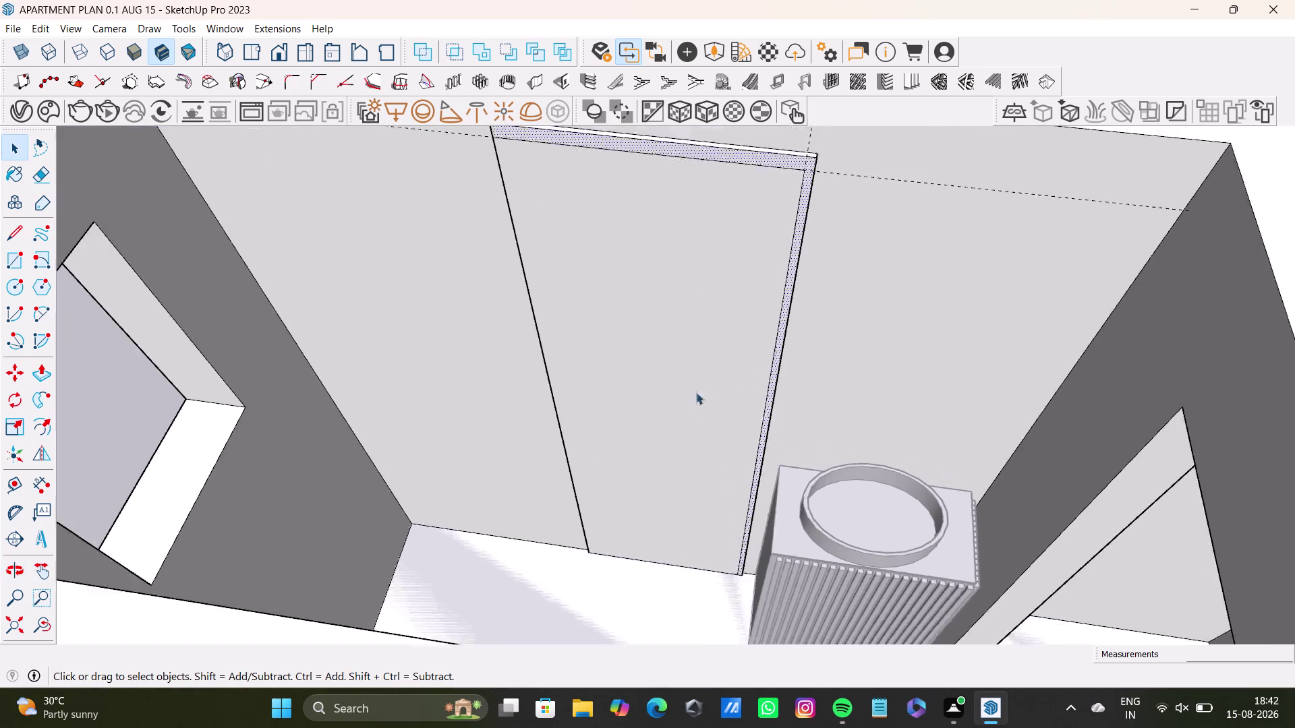
scroll(up, 3)
middle_drag(704, 251, 687, 372)
scroll(up, 3)
click(775, 261)
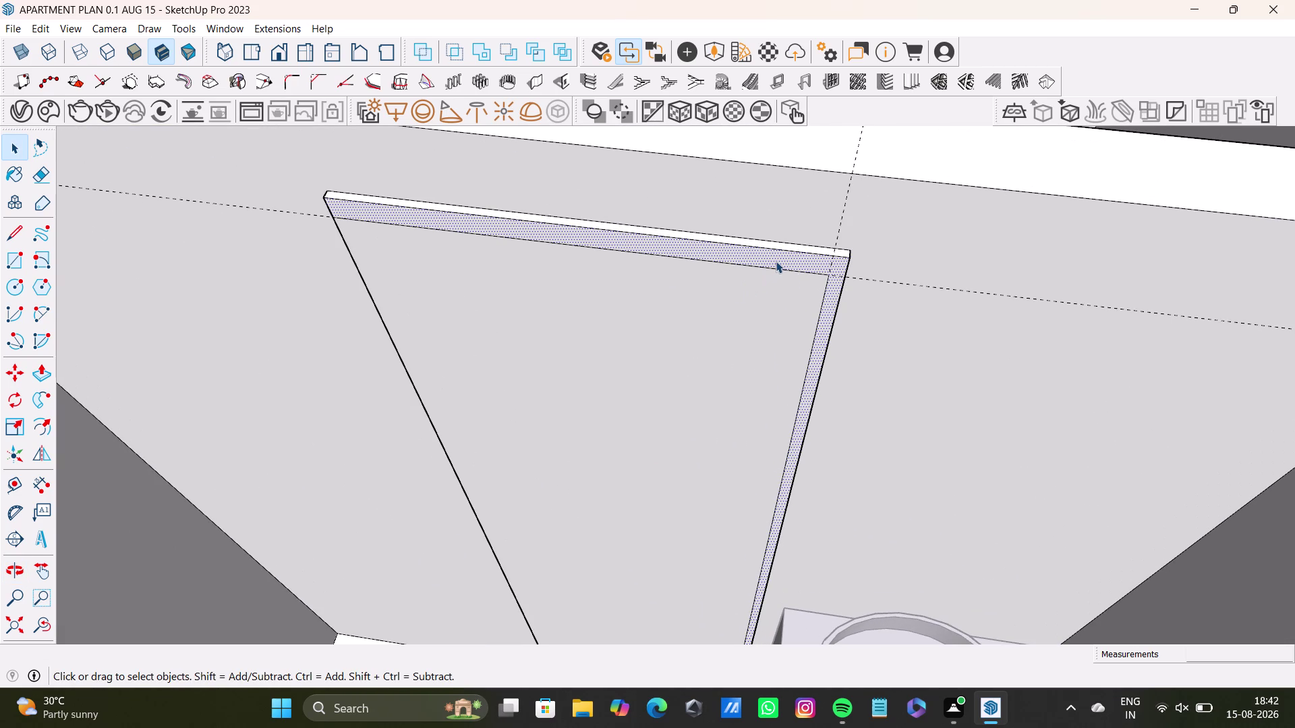
key(p)
click(776, 261)
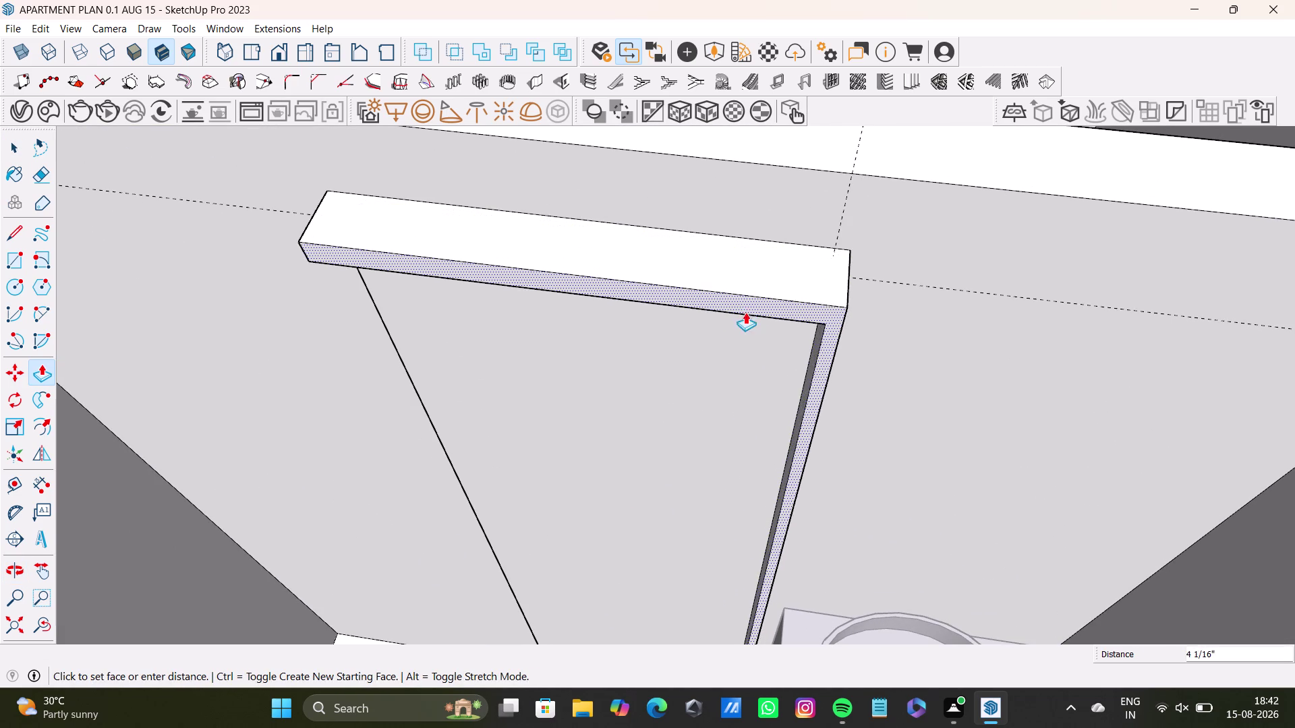
middle_drag(701, 443, 902, 490)
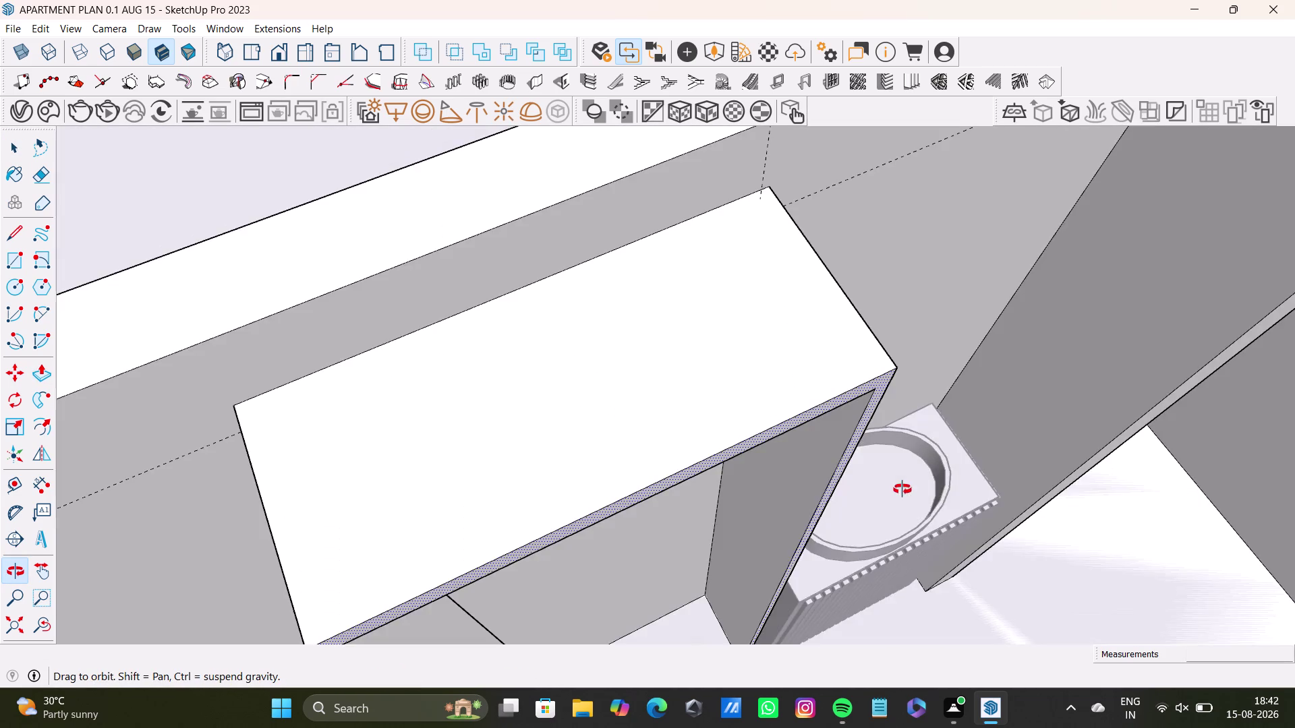
middle_drag(902, 490, 888, 576)
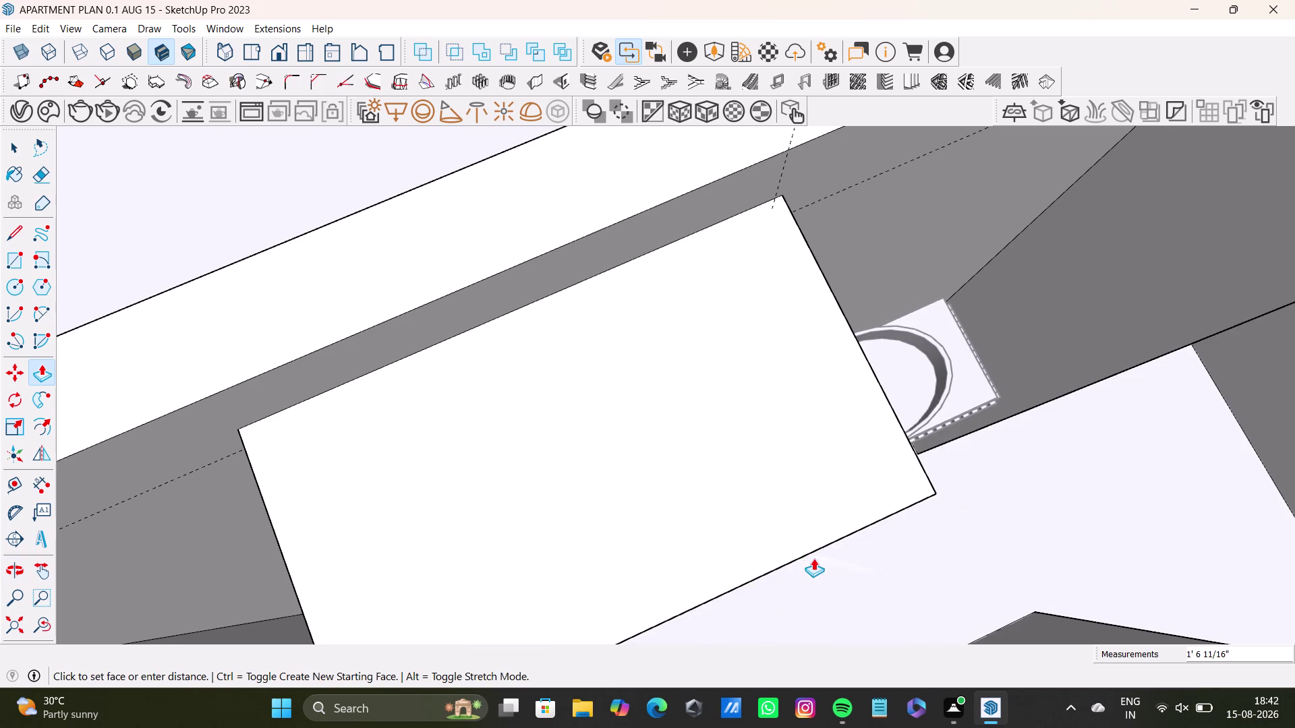
click(814, 561)
Pull out the thin vertical strip beside the AC unit.
middle_drag(861, 569, 668, 315)
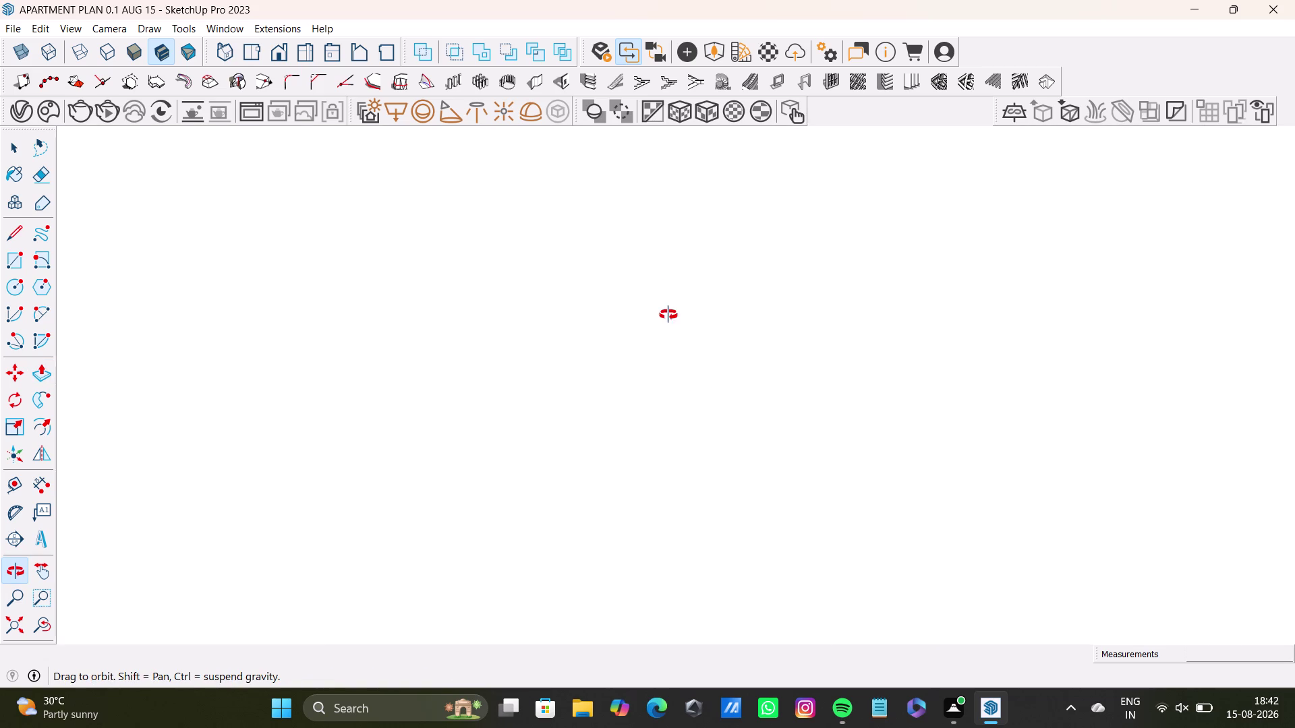
middle_drag(668, 315, 719, 424)
scroll(down, 3)
middle_drag(720, 357, 530, 467)
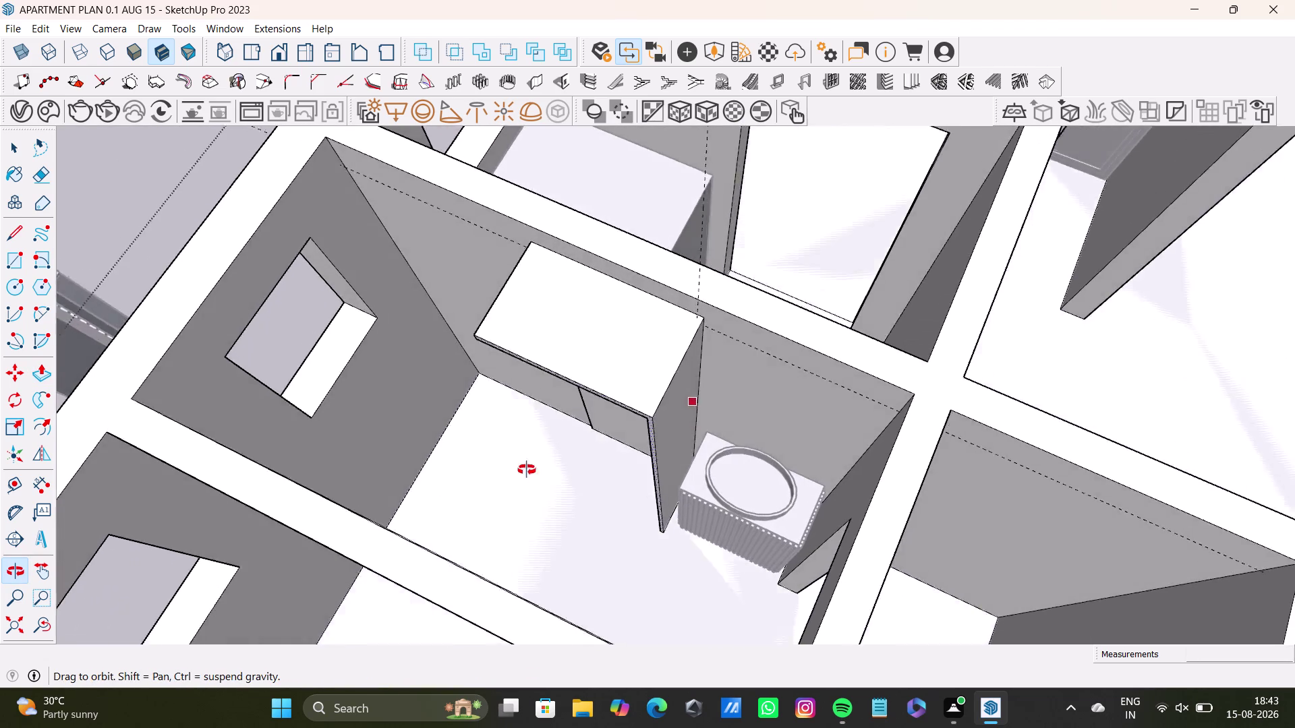
middle_drag(530, 467, 496, 486)
scroll(up, 3)
middle_drag(608, 466, 652, 412)
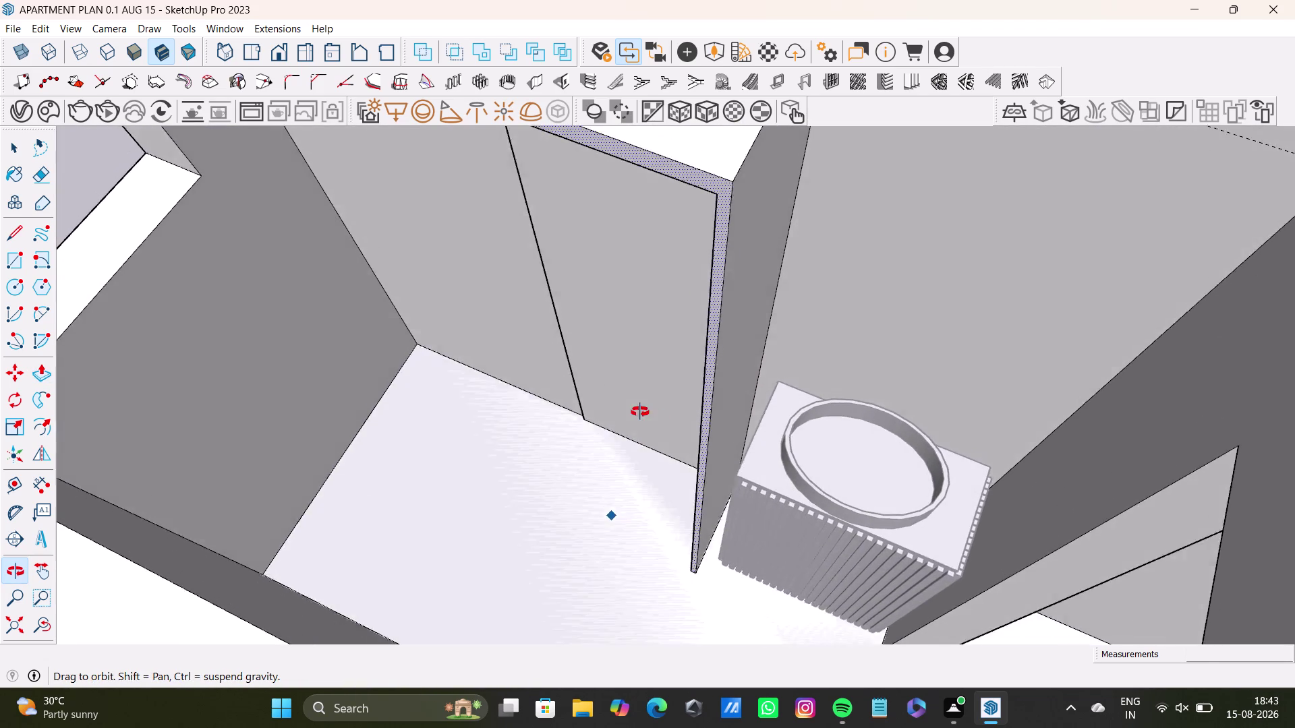
middle_drag(652, 412, 597, 407)
drag(667, 406, 643, 415)
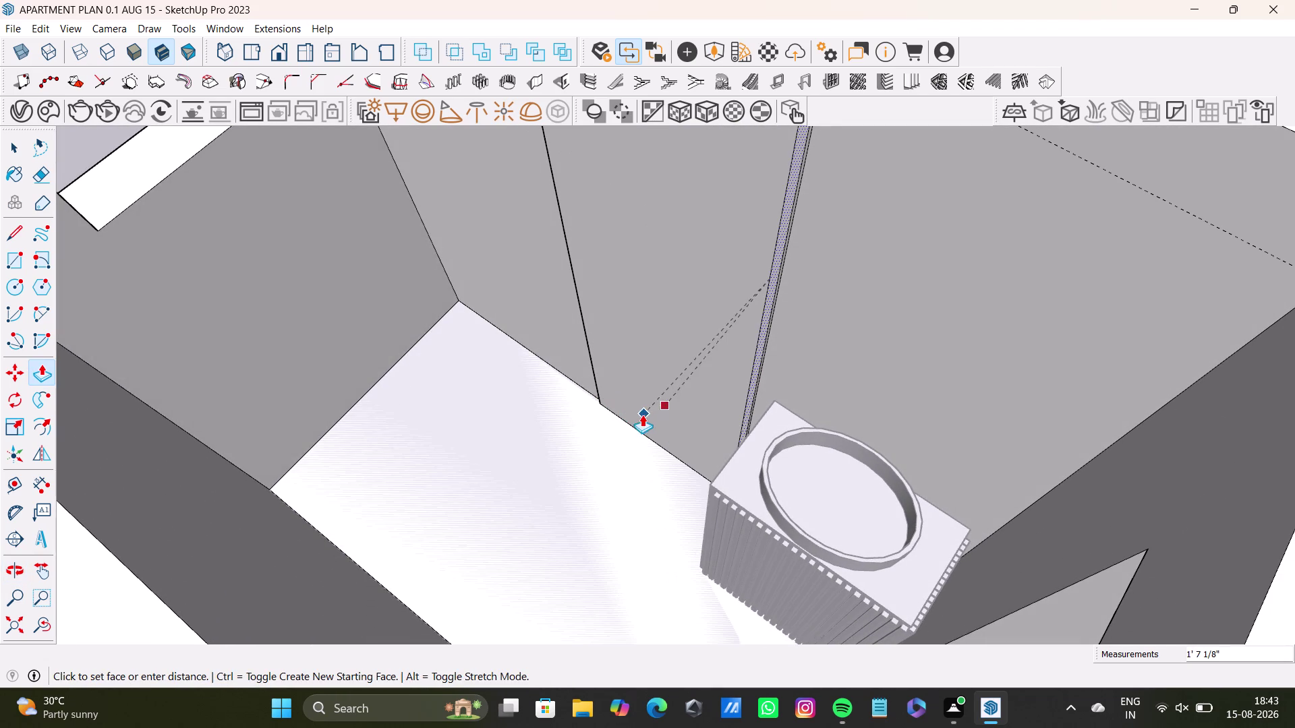
drag(644, 414, 645, 418)
drag(757, 366, 599, 447)
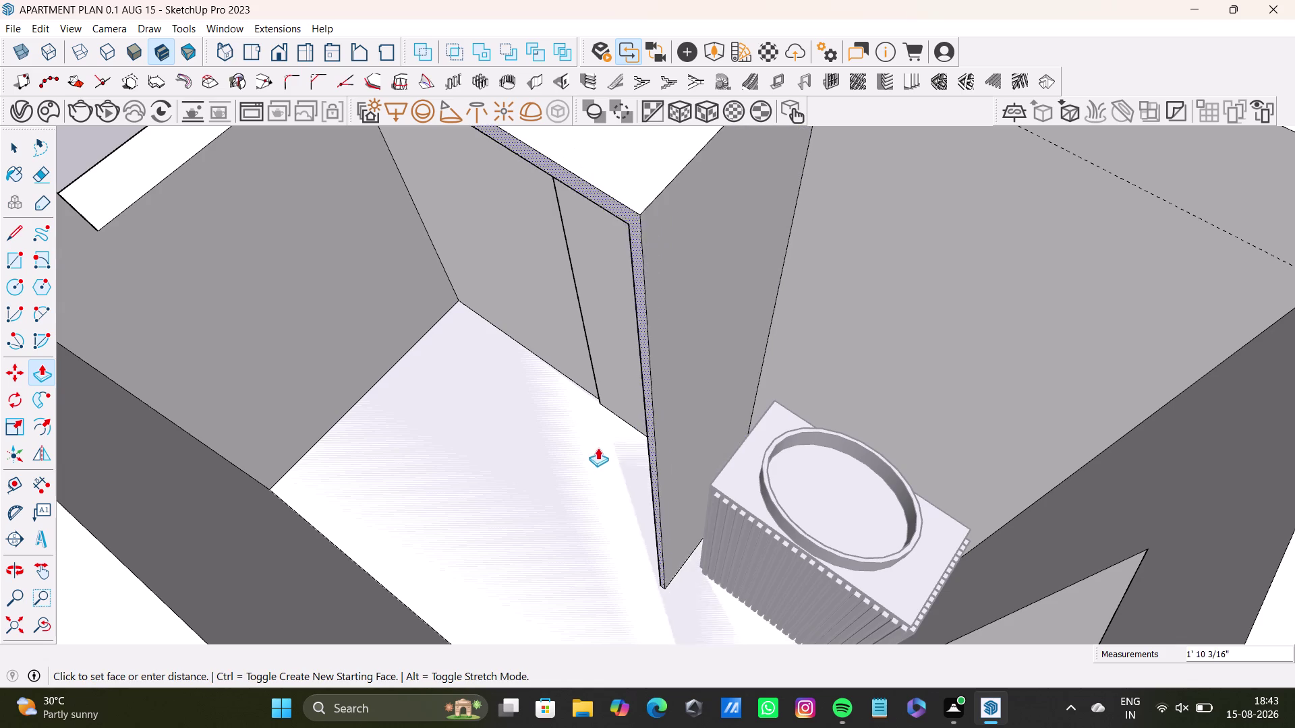
drag(599, 447, 602, 471)
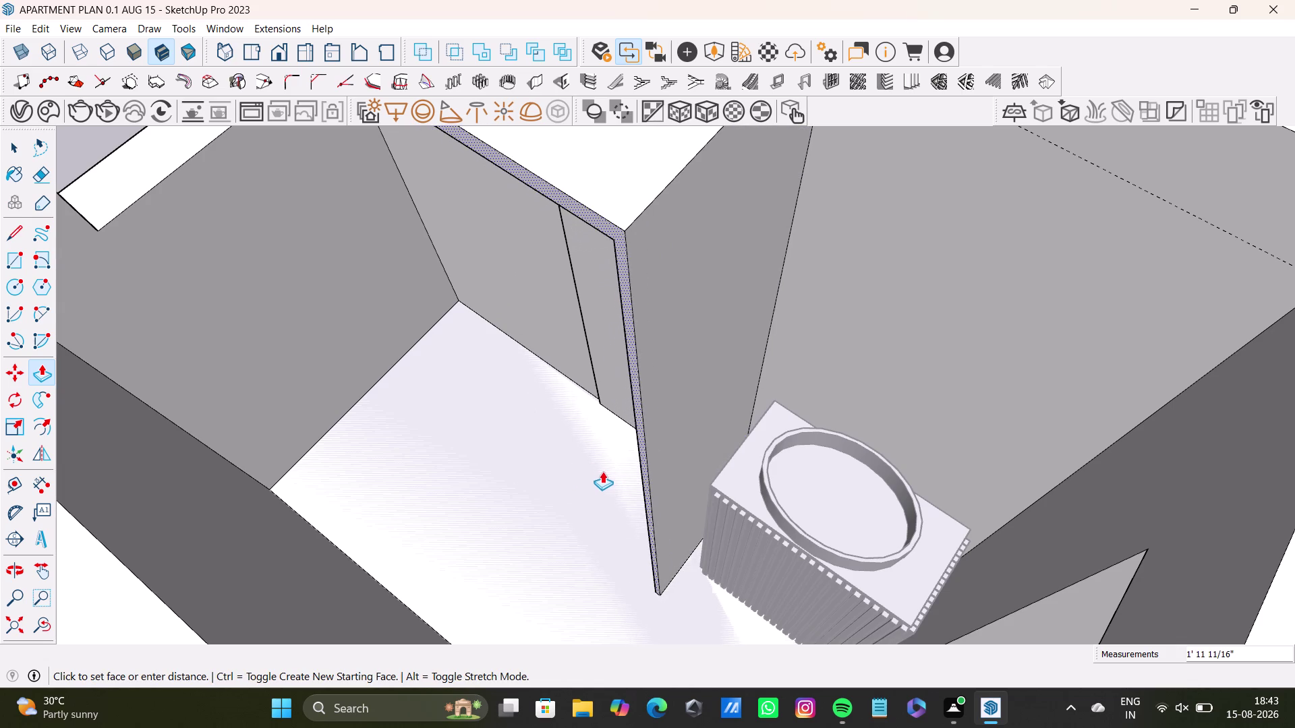
drag(602, 471, 600, 474)
Start a new edge at the slab's front corner.
middle_drag(588, 477, 834, 555)
middle_drag(837, 512, 835, 579)
middle_drag(751, 380, 751, 380)
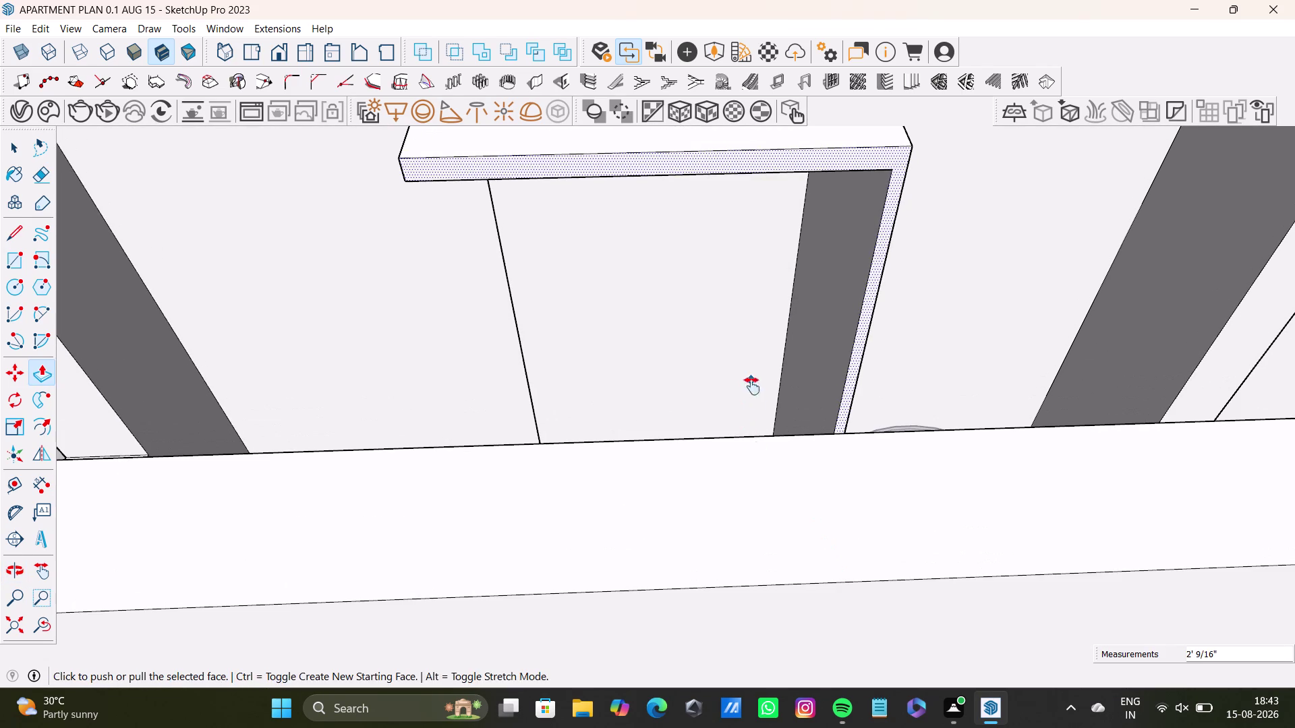
middle_drag(751, 380, 754, 509)
middle_drag(222, 415, 234, 361)
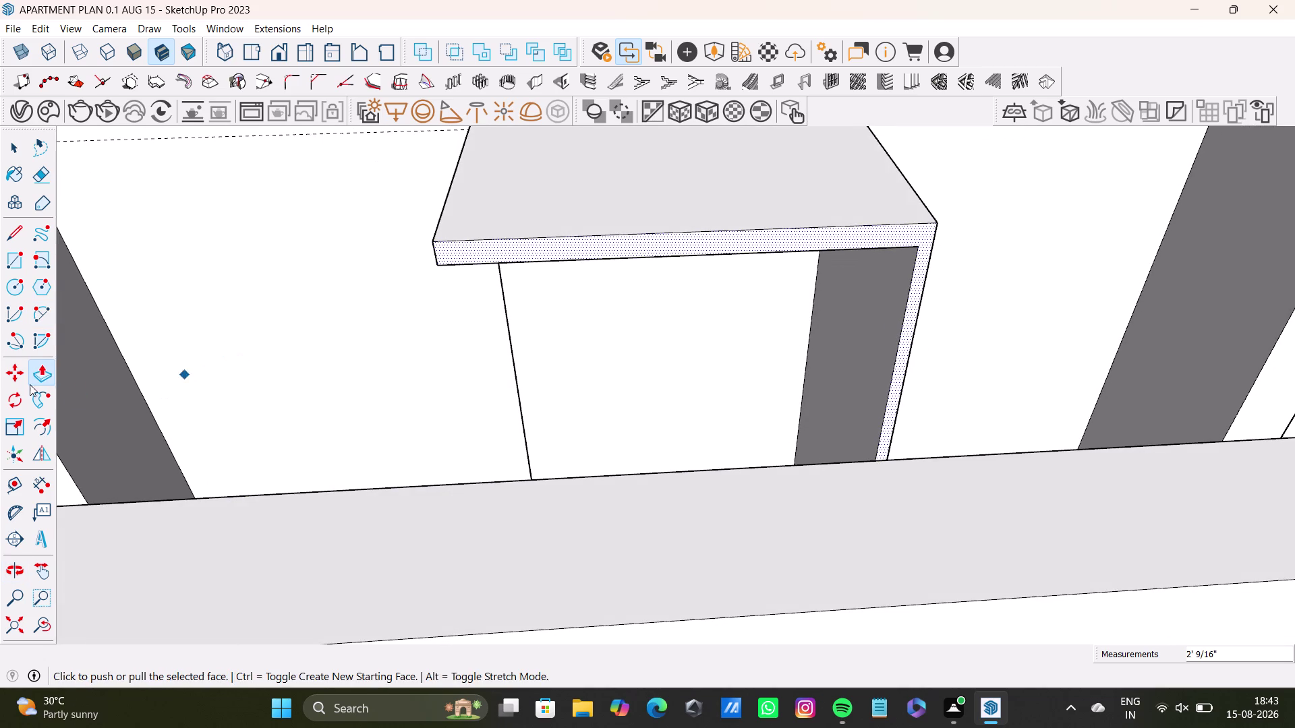
click(20, 234)
scroll(up, 3)
click(953, 237)
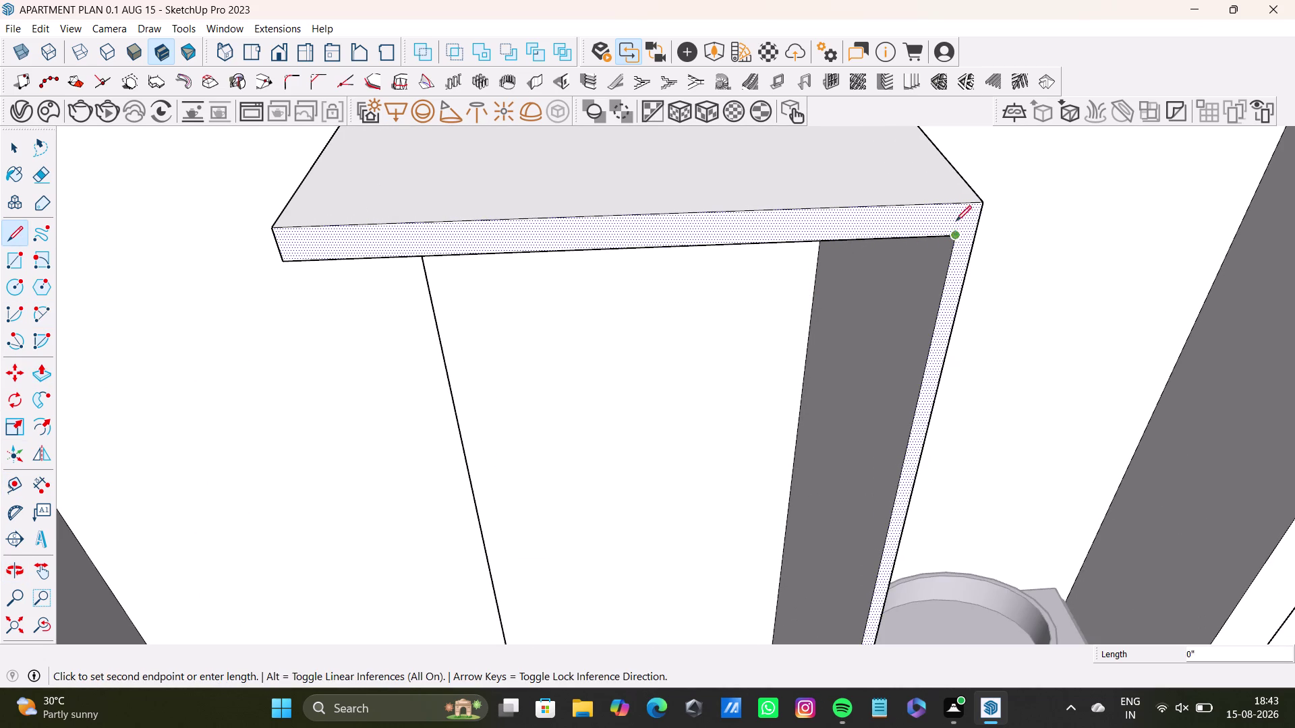
click(957, 207)
key(space)
Finish the edge down the wall strip and view the slab from outside.
click(850, 228)
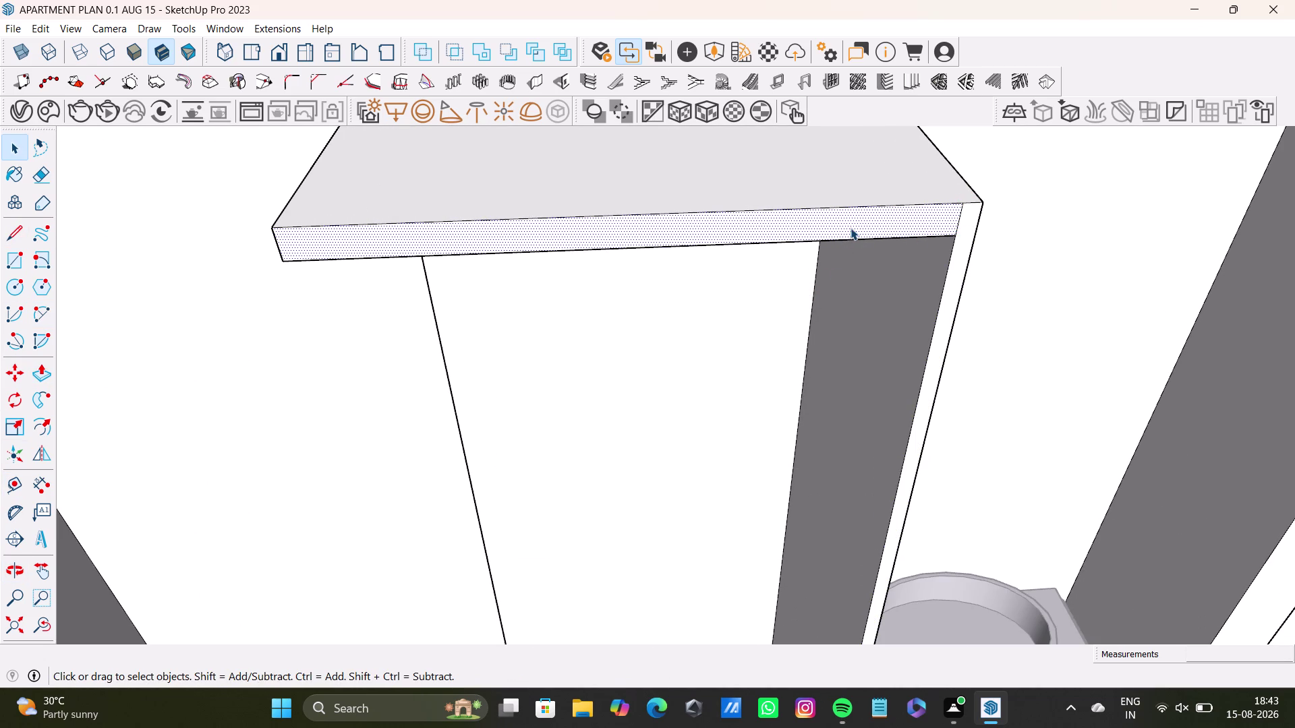
key(p)
drag(849, 213, 806, 159)
middle_drag(795, 246, 868, 328)
middle_drag(820, 375, 915, 268)
middle_drag(825, 385, 829, 317)
middle_drag(838, 353, 843, 434)
middle_drag(848, 415, 853, 381)
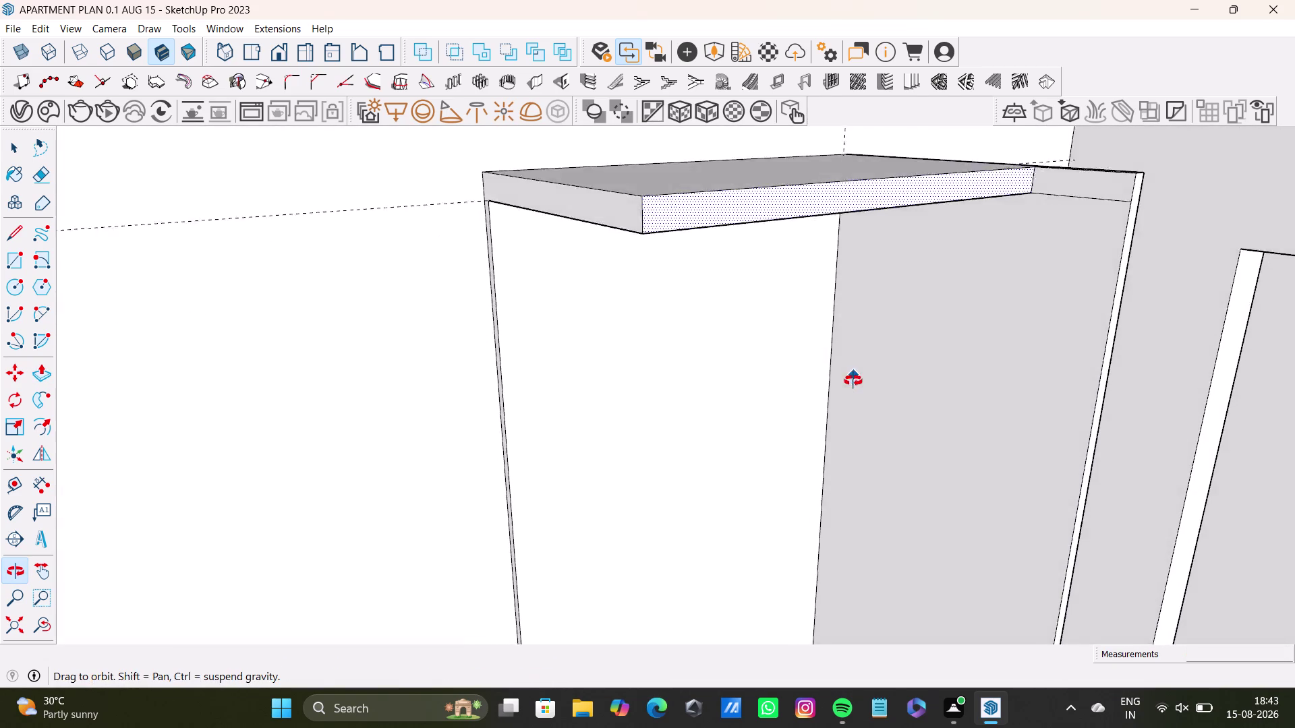
middle_drag(853, 381, 852, 480)
middle_drag(863, 424, 864, 458)
middle_drag(859, 443, 887, 365)
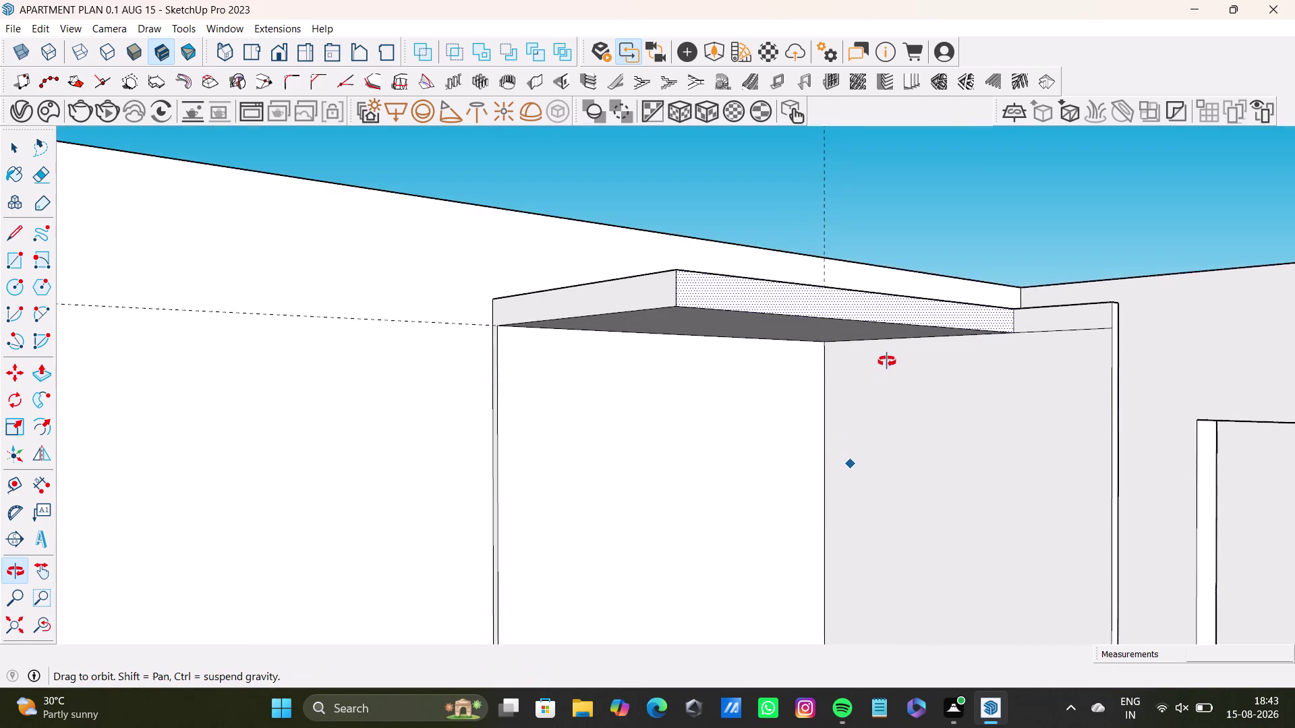
middle_drag(887, 365, 881, 345)
Push the slab's underside face about 1 1/8" and inspect the projecting edge.
key(space)
click(811, 317)
key(p)
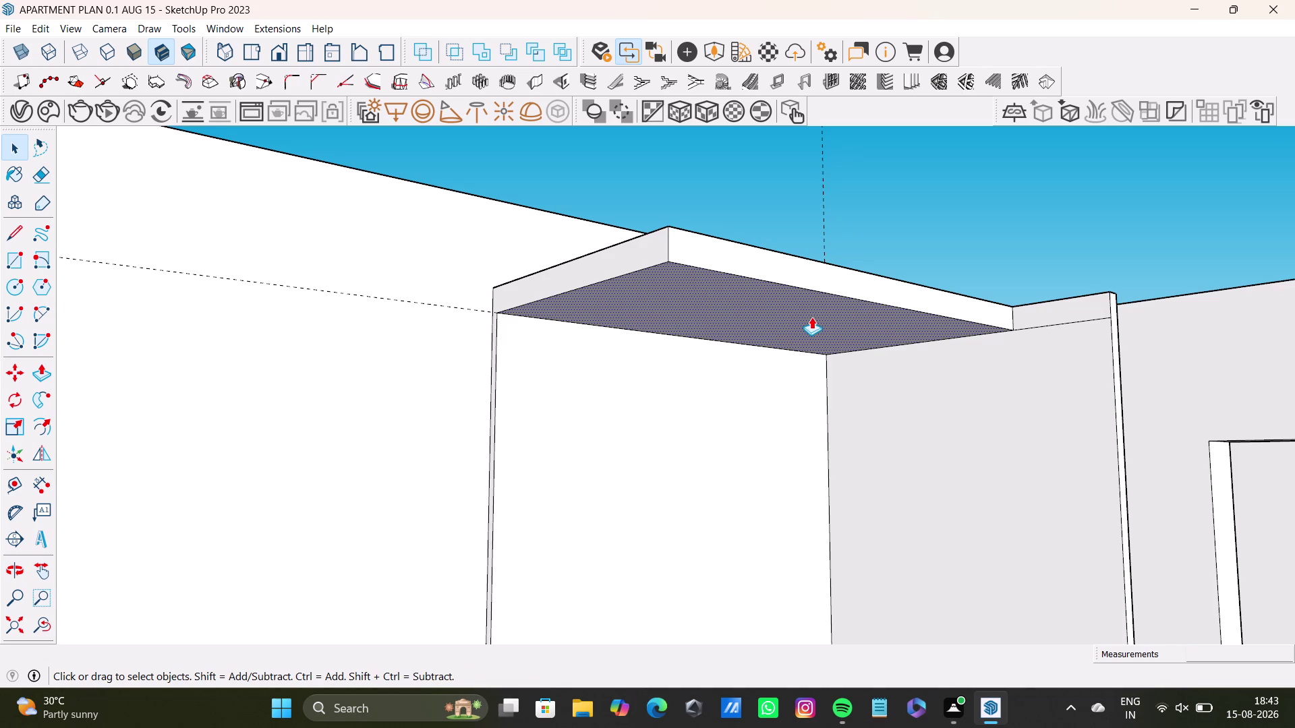
drag(811, 317, 810, 301)
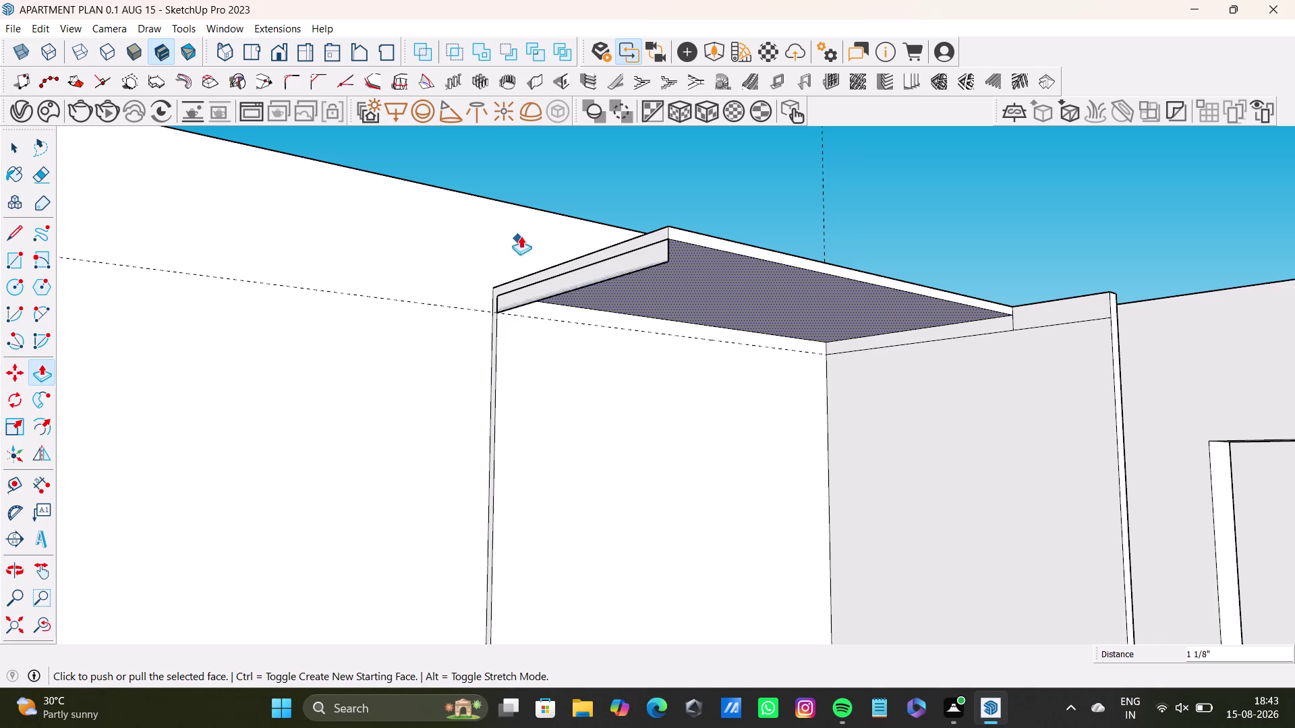
scroll(up, 3)
middle_drag(644, 298, 562, 392)
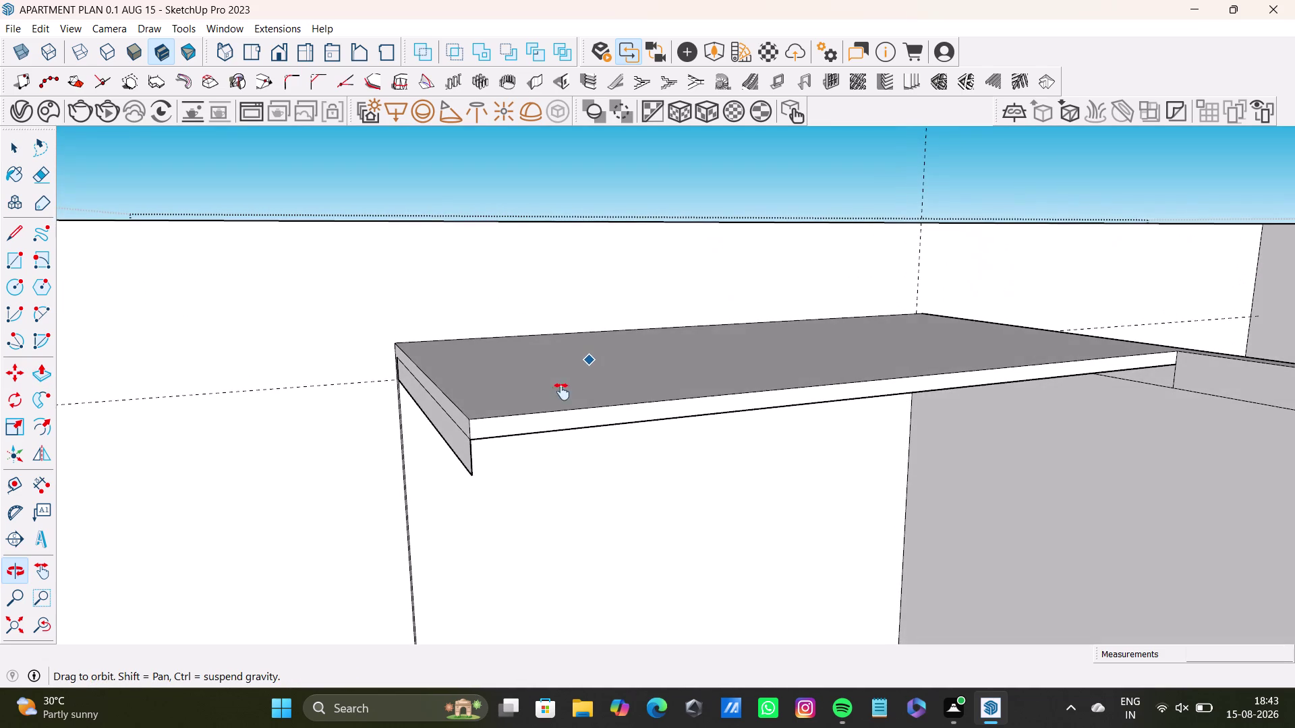
middle_drag(561, 392, 561, 373)
middle_drag(649, 410, 785, 433)
middle_drag(762, 434, 629, 417)
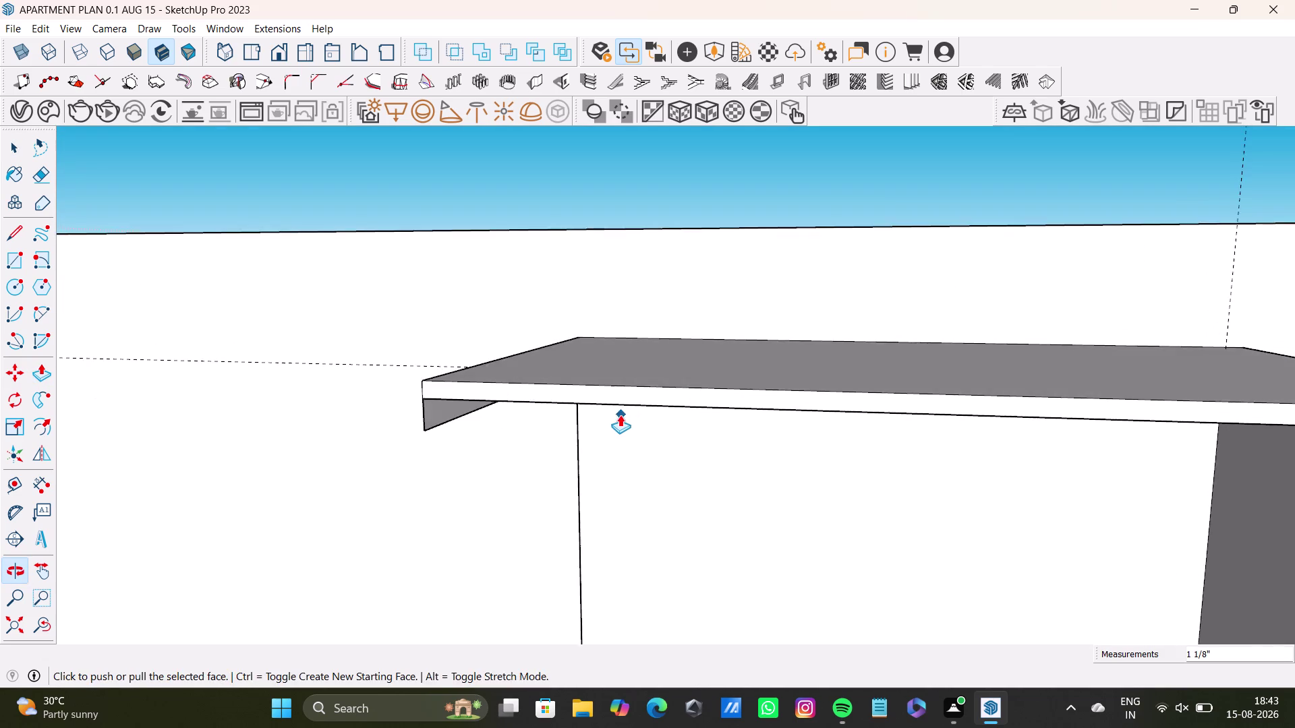
scroll(up, 3)
middle_drag(617, 396, 624, 350)
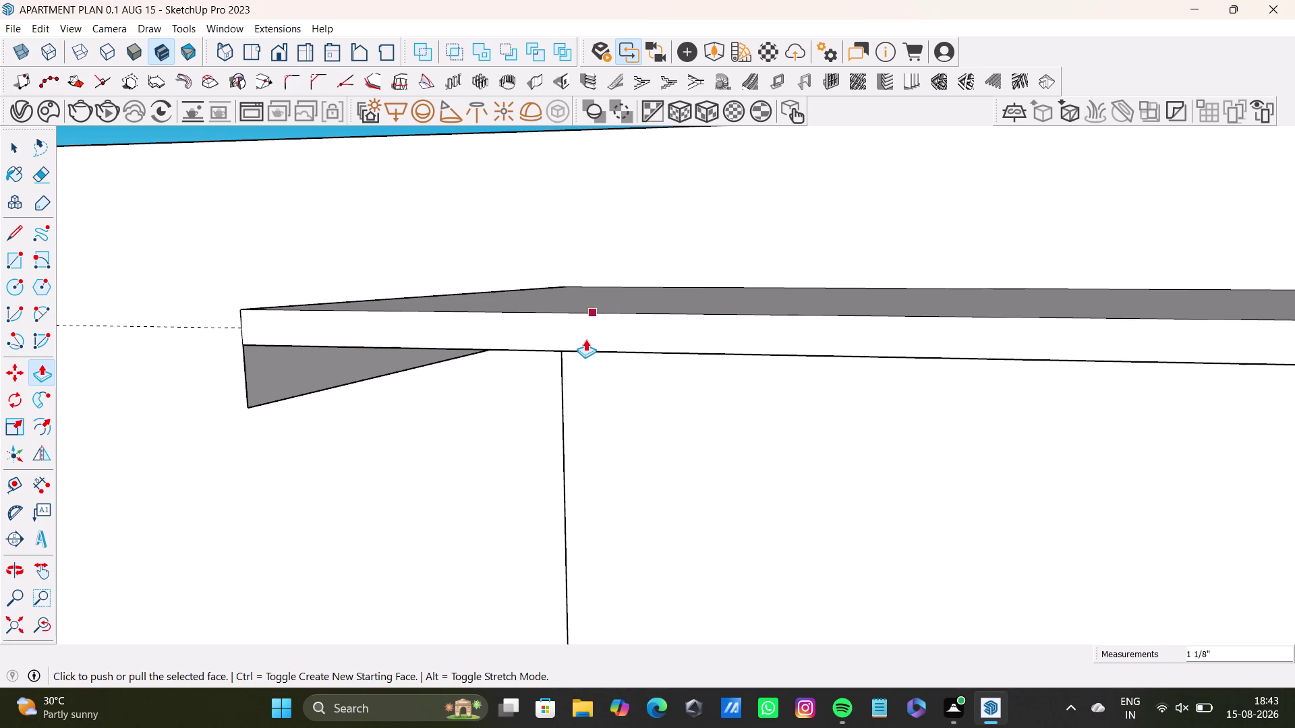
middle_drag(581, 367, 592, 348)
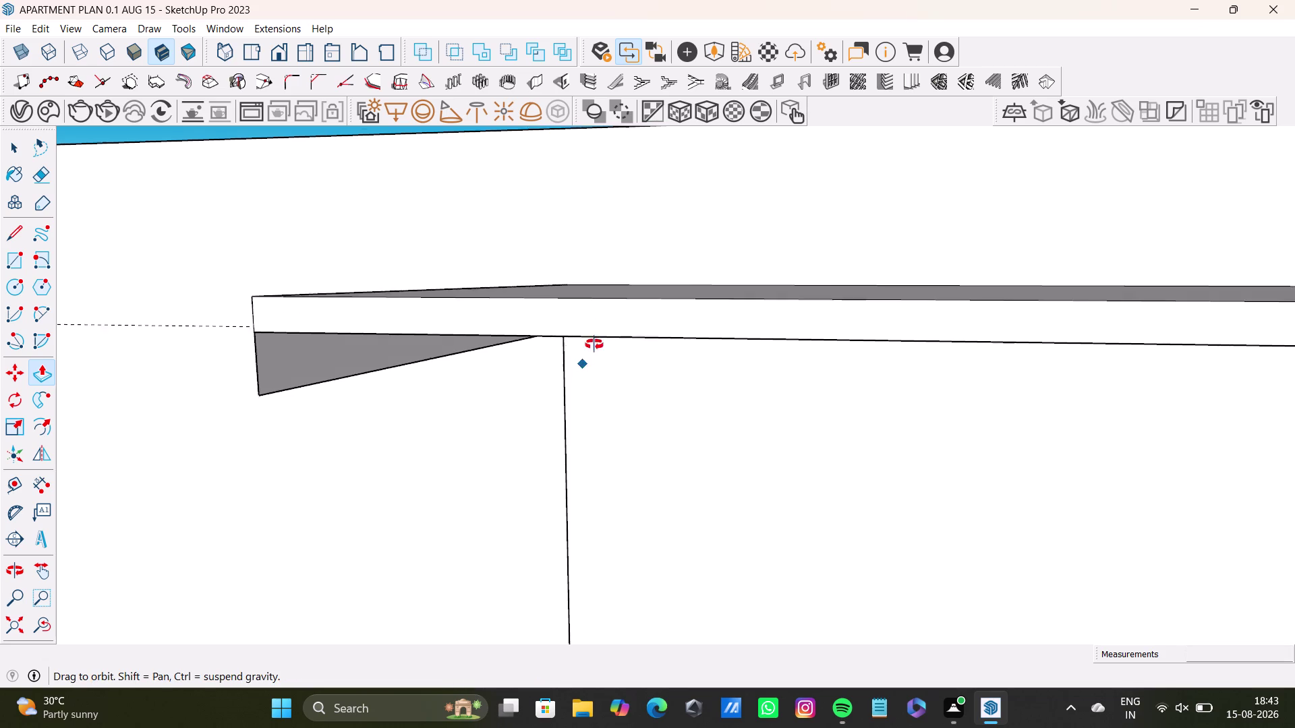
middle_drag(591, 348, 587, 323)
key(space)
click(509, 256)
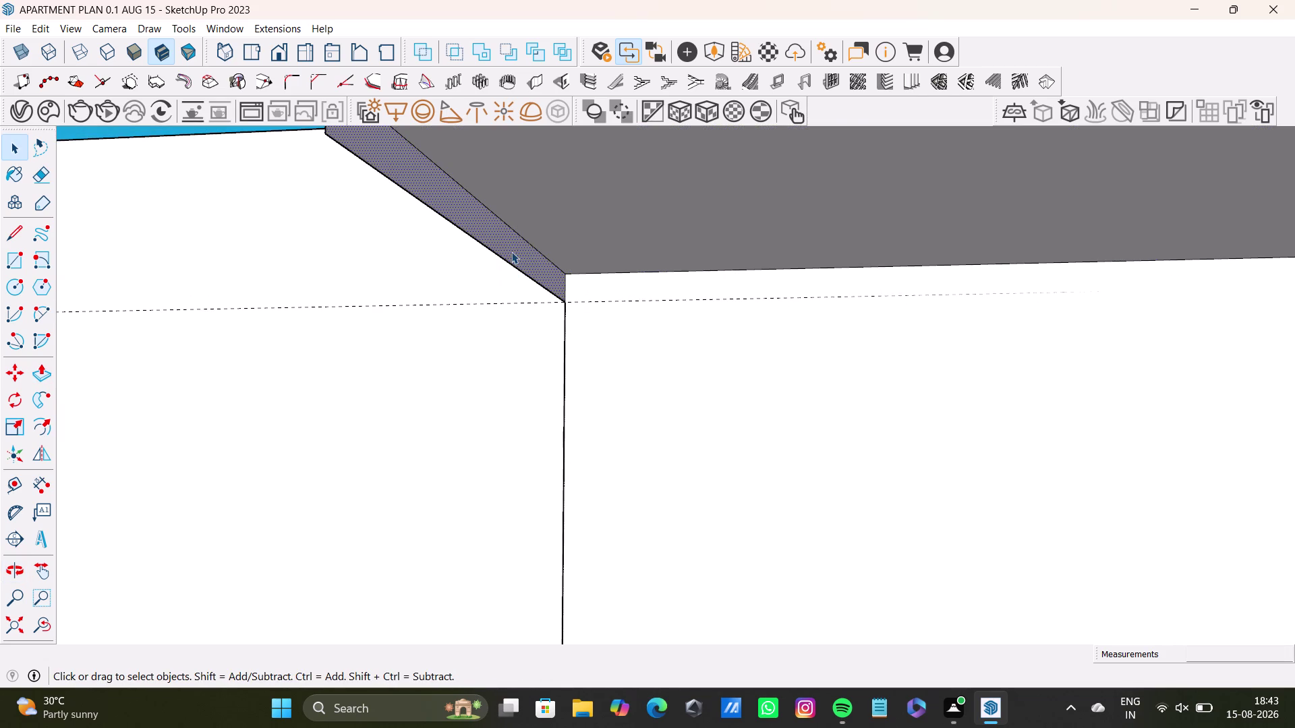
key(Delete)
click(507, 261)
key(Delete)
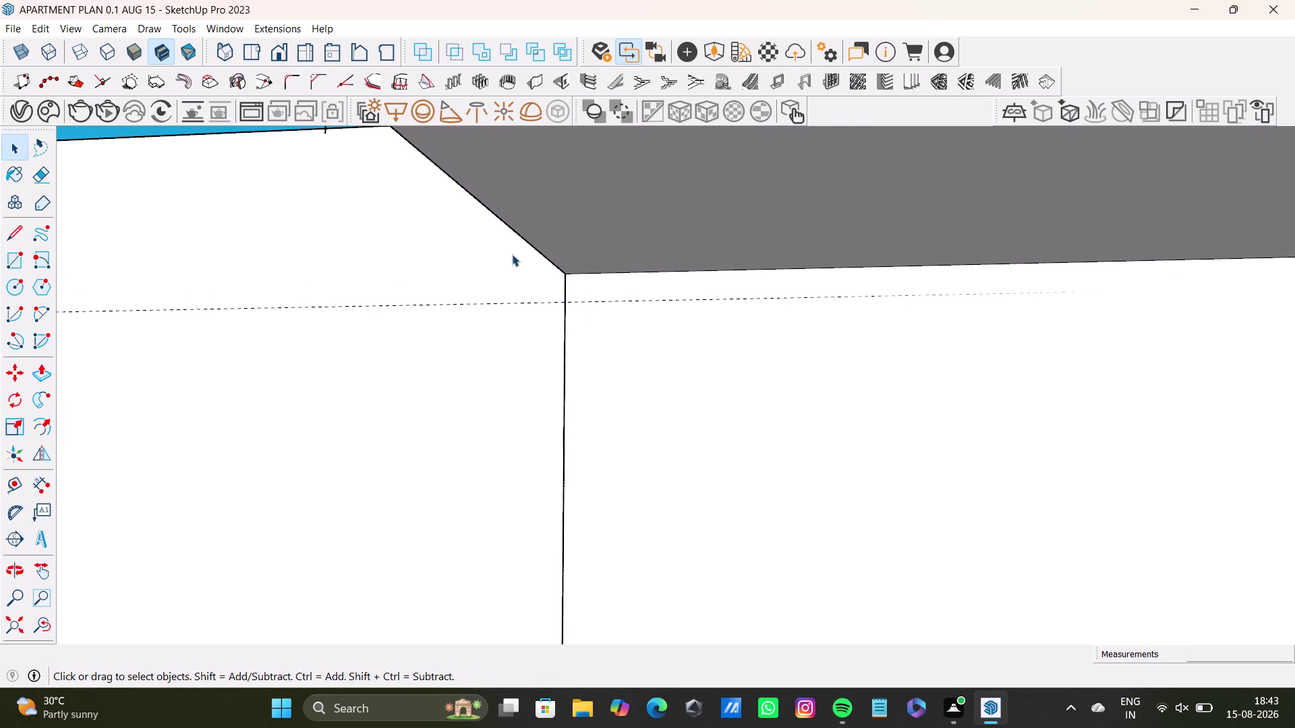
middle_drag(532, 259, 599, 335)
scroll(up, 3)
middle_drag(663, 407, 777, 393)
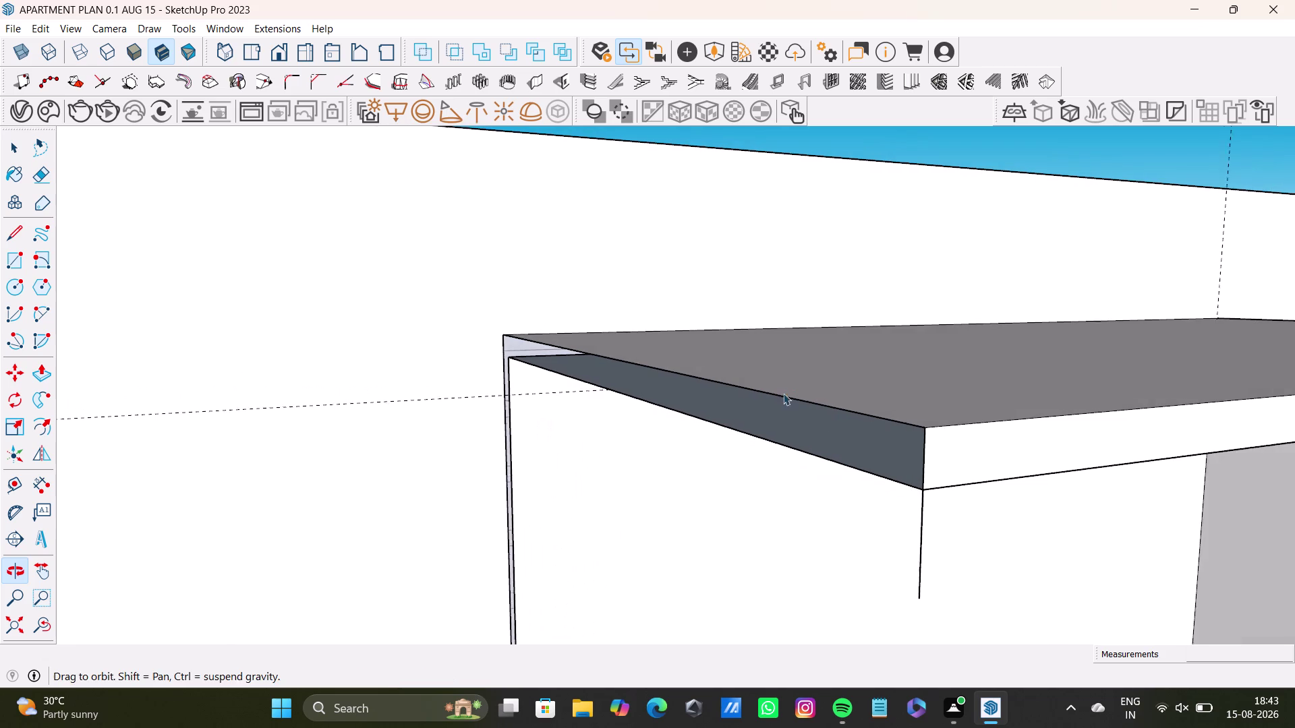
click(925, 536)
click(925, 545)
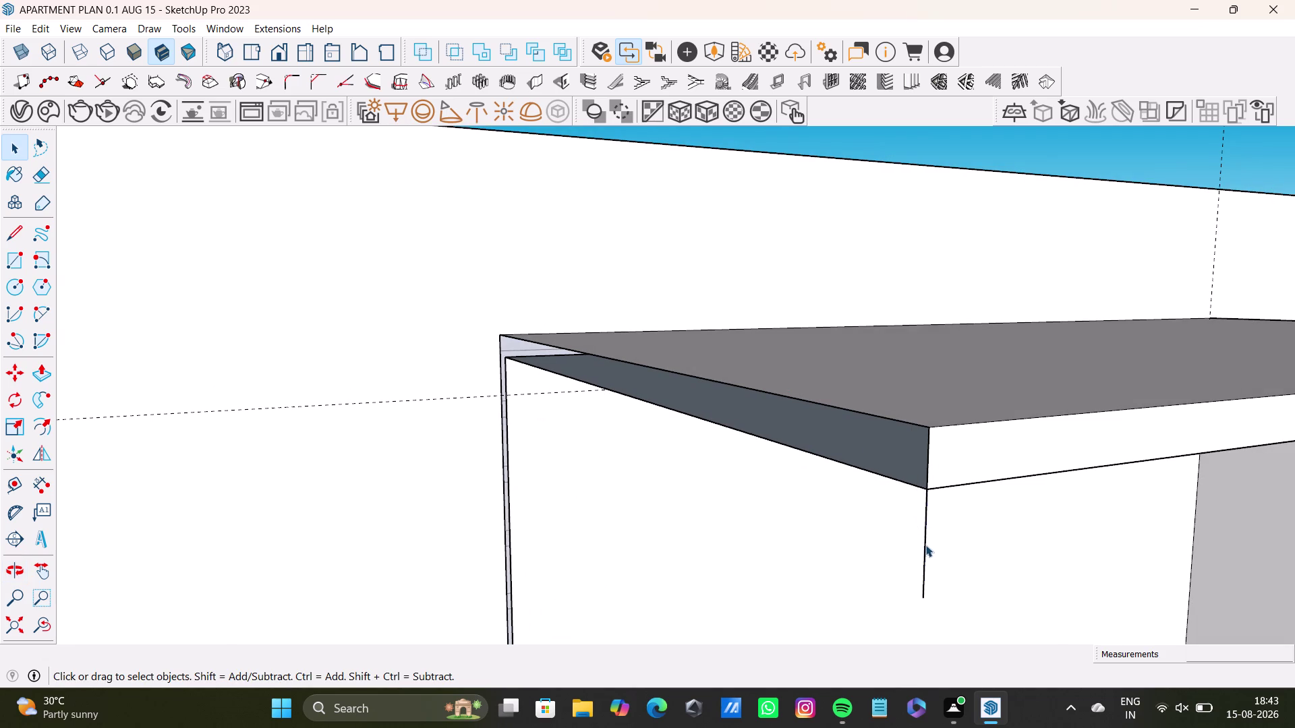
click(922, 549)
click(923, 558)
click(923, 563)
scroll(up, 3)
middle_drag(927, 517, 998, 568)
middle_drag(963, 505, 816, 338)
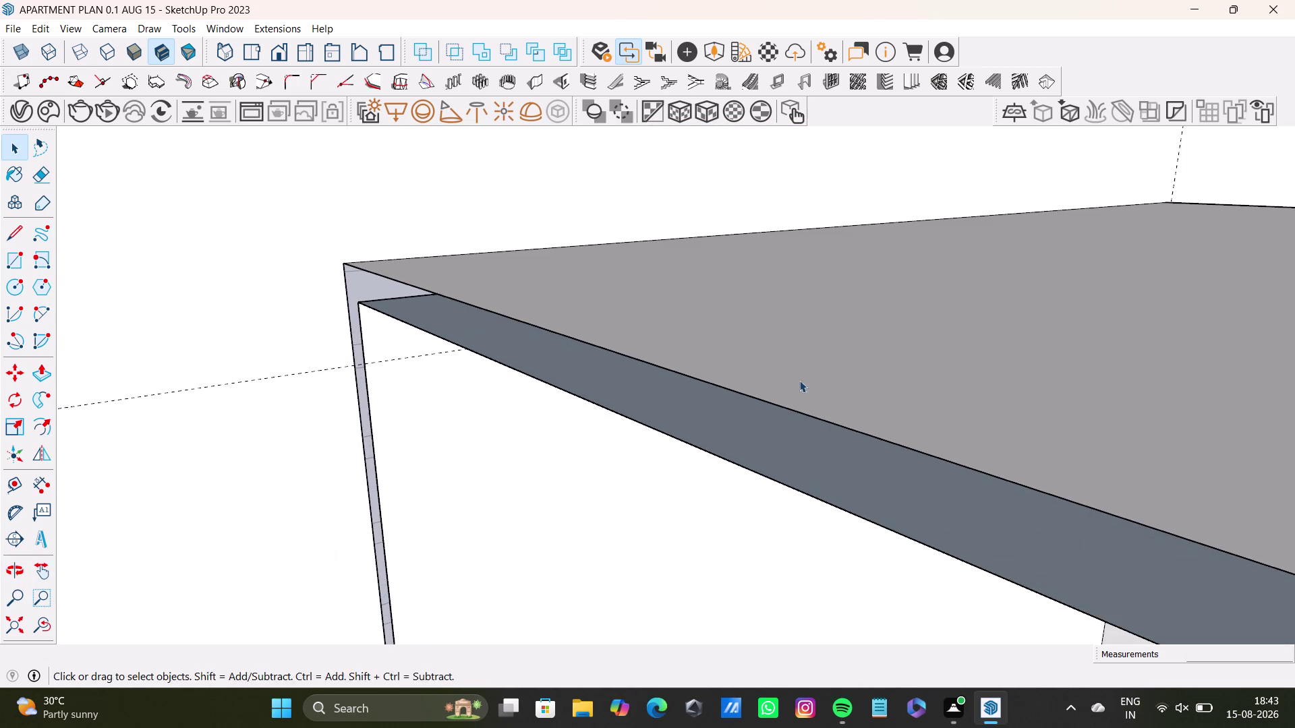
middle_drag(854, 401, 959, 400)
key(ctrl+z)
scroll(down, 3)
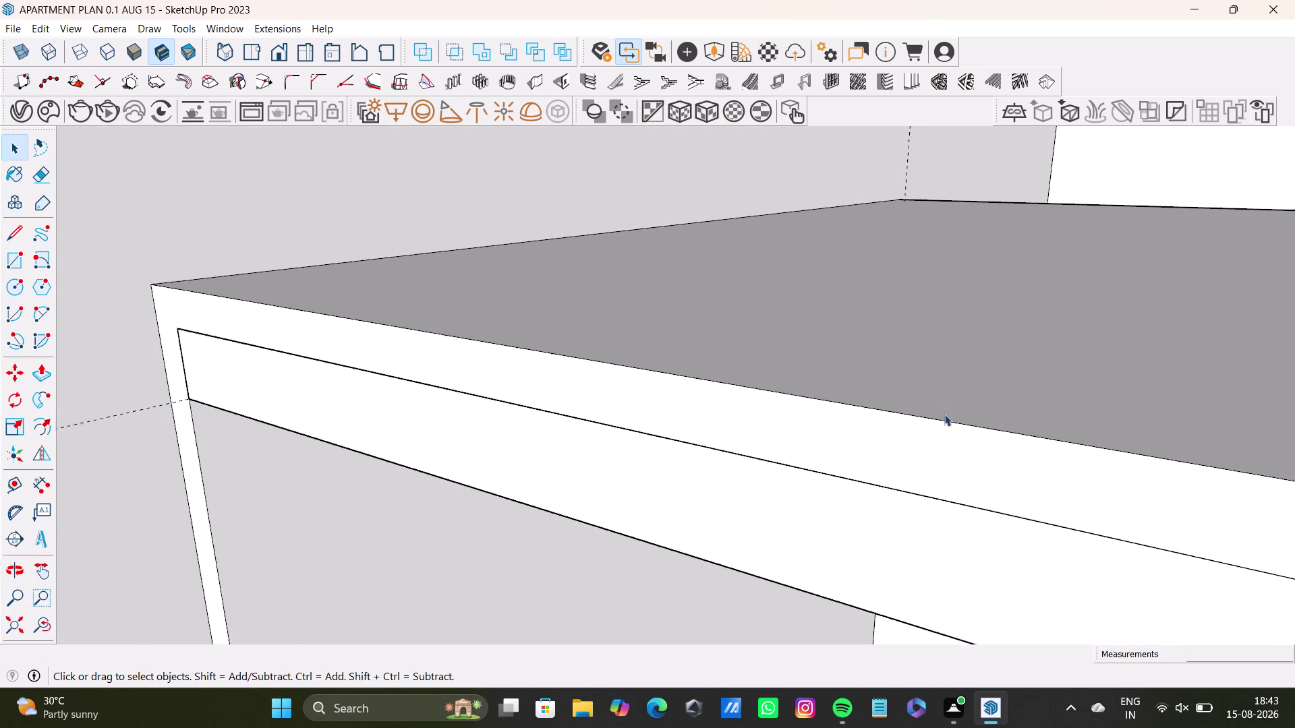
scroll(down, 3)
middle_drag(932, 416, 762, 365)
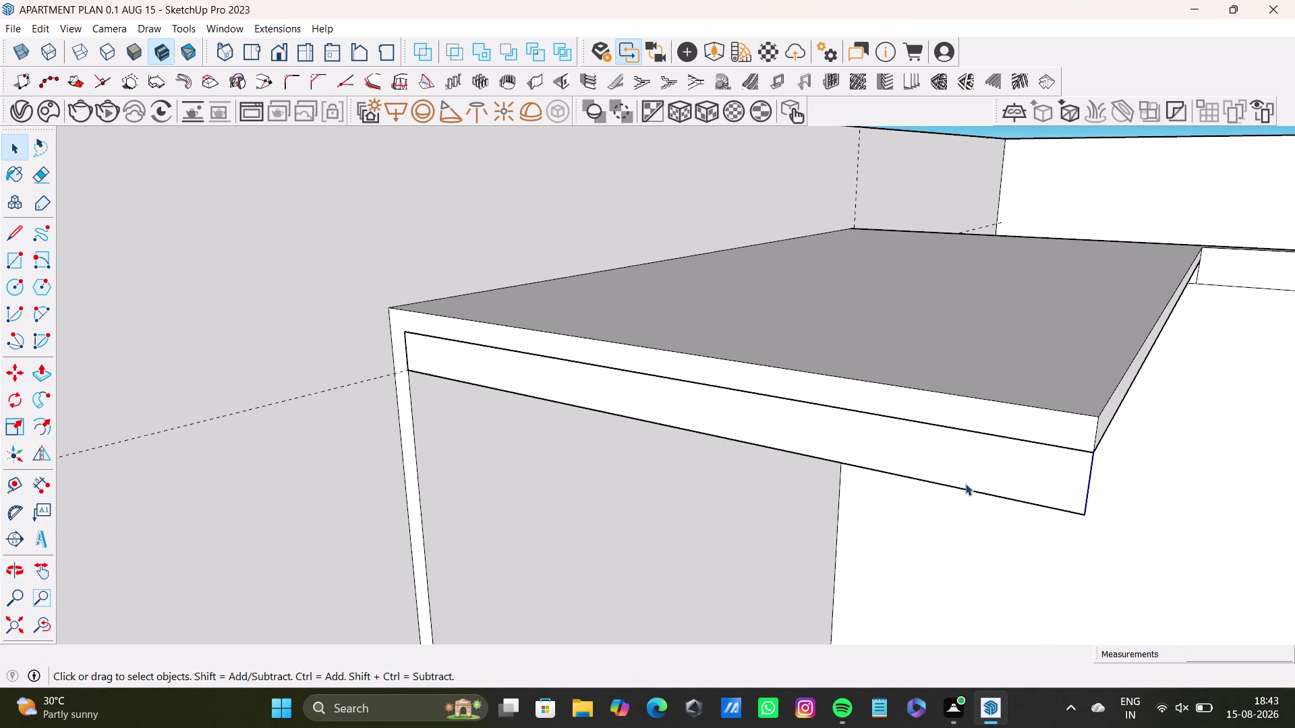
click(1043, 507)
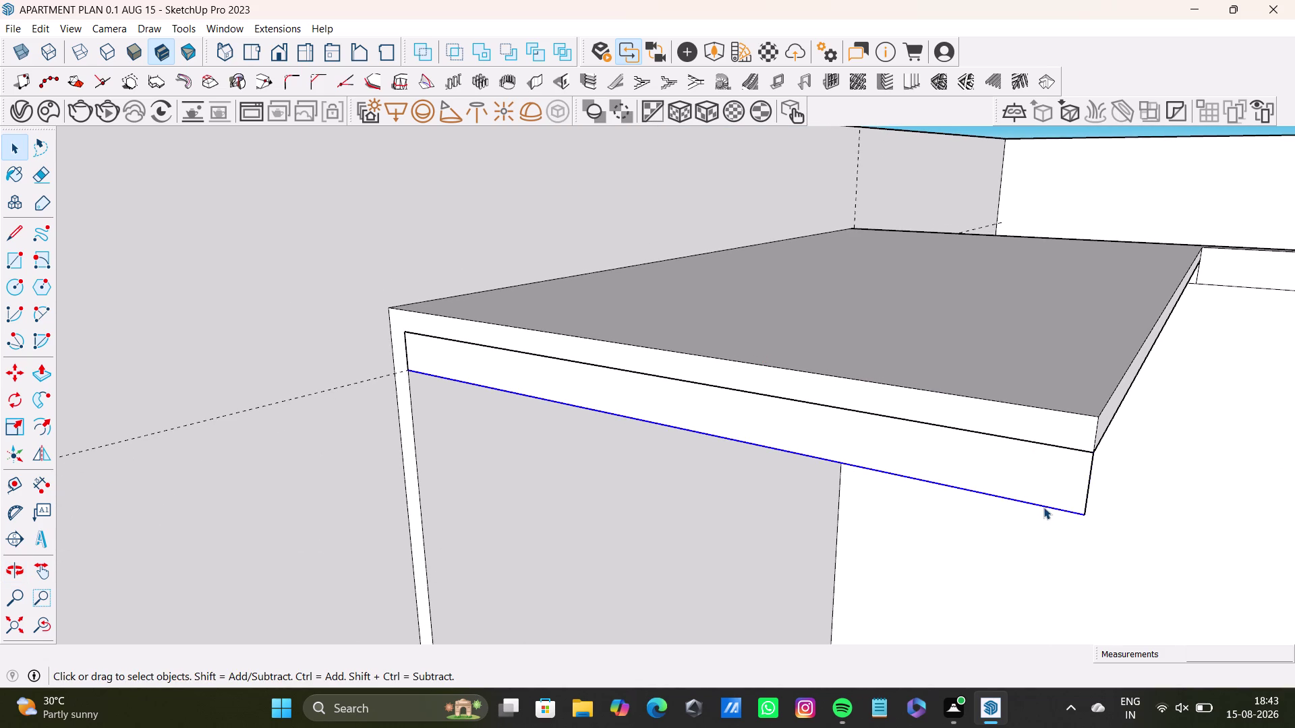
key(Delete)
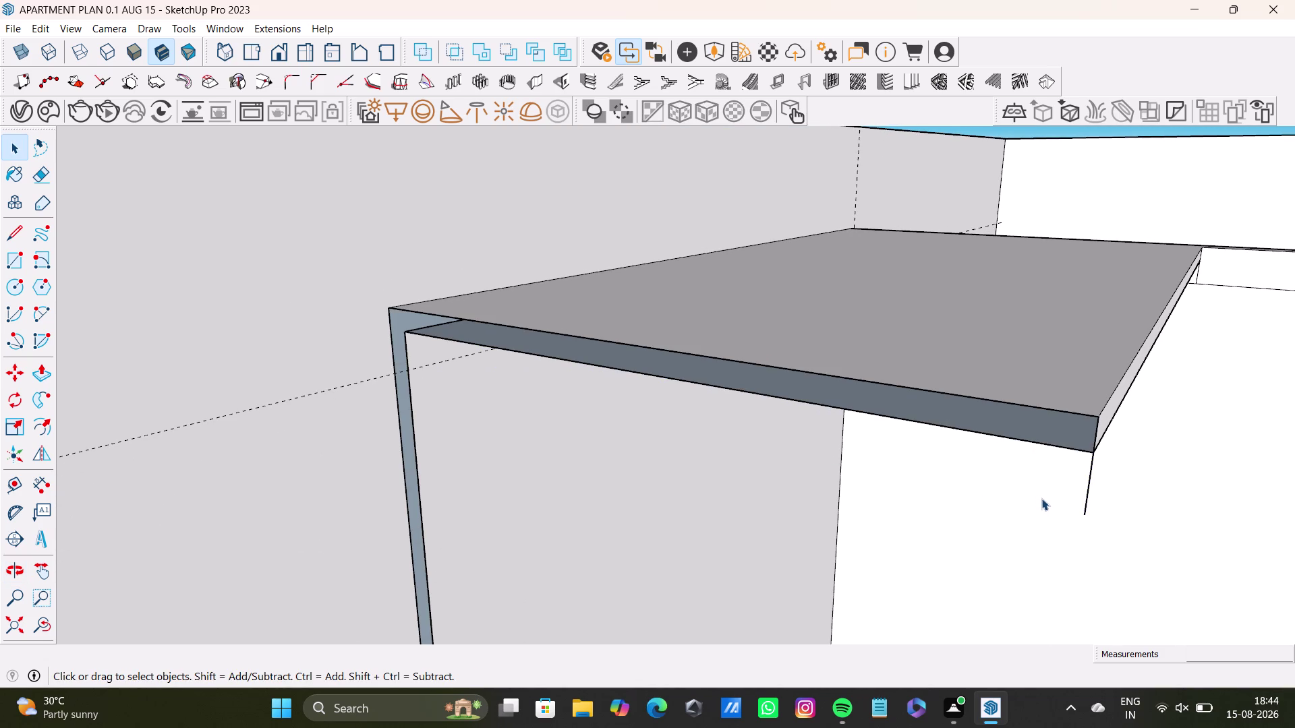
key(ctrl+z)
middle_drag(946, 517, 765, 481)
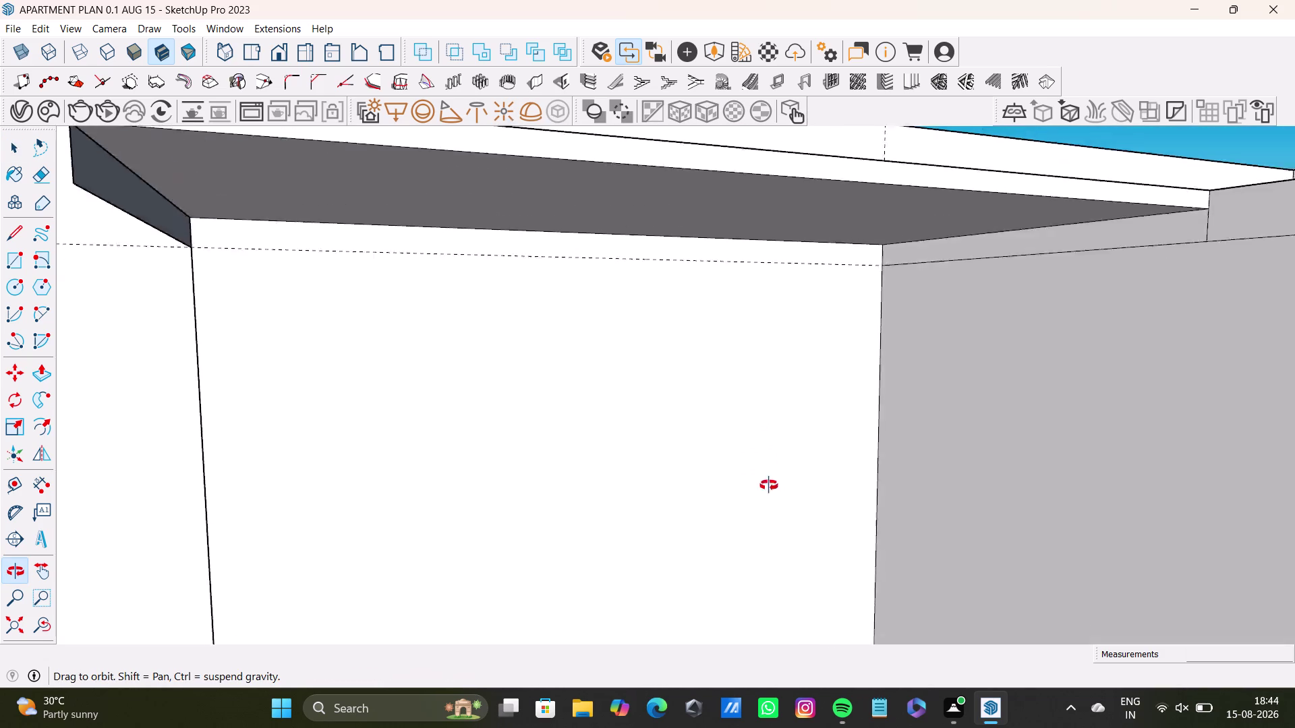
middle_drag(765, 481, 881, 506)
click(682, 385)
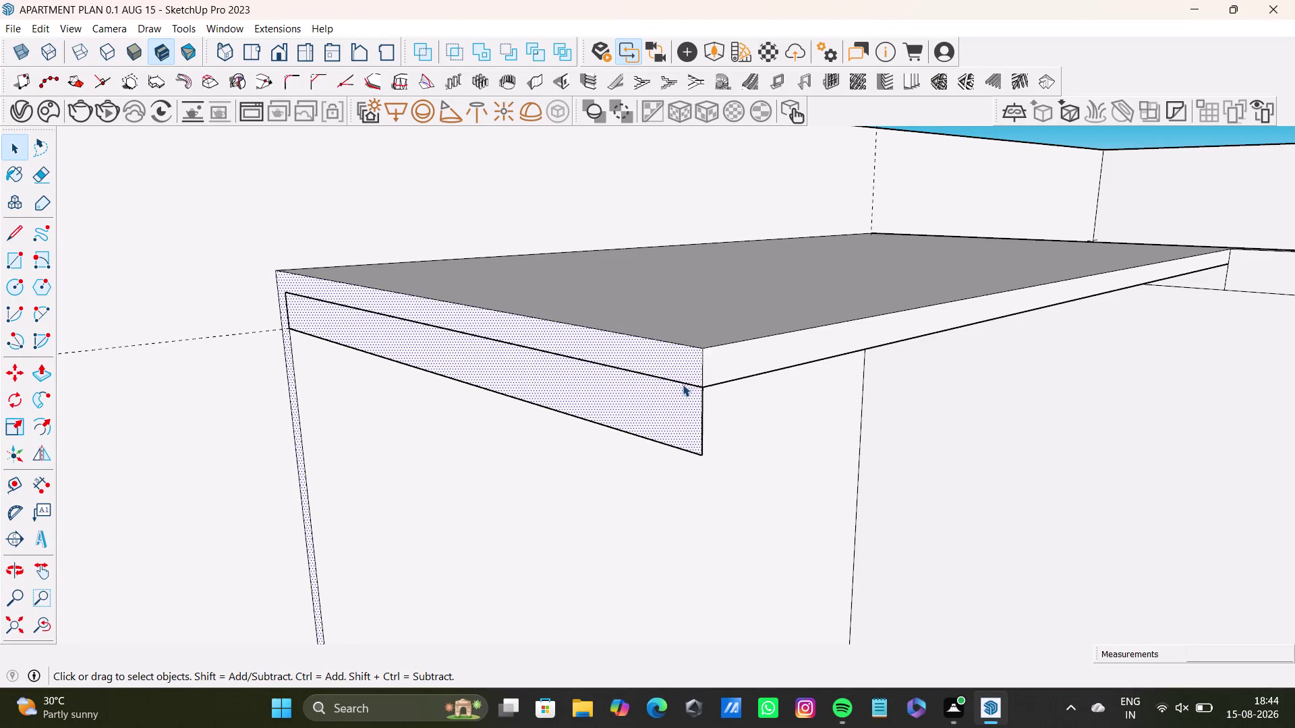
click(684, 379)
click(691, 387)
click(692, 385)
click(693, 383)
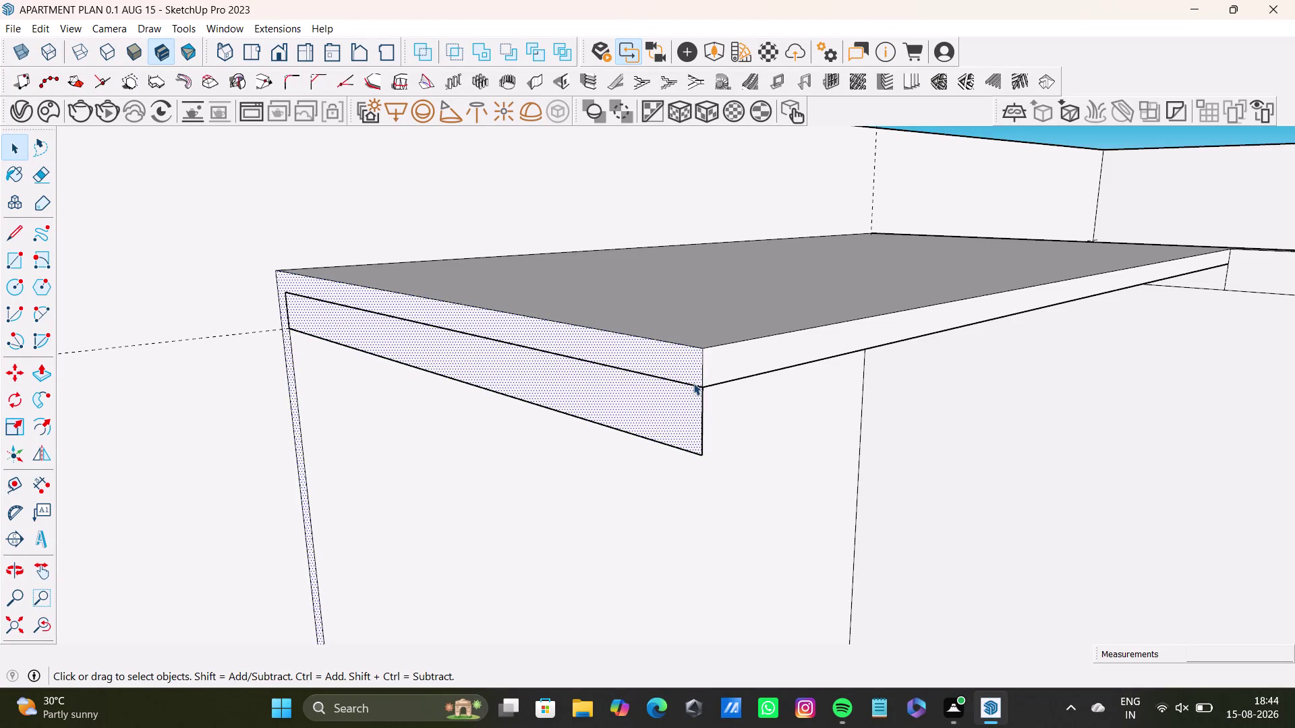
click(692, 384)
click(692, 383)
scroll(up, 3)
scroll(down, 3)
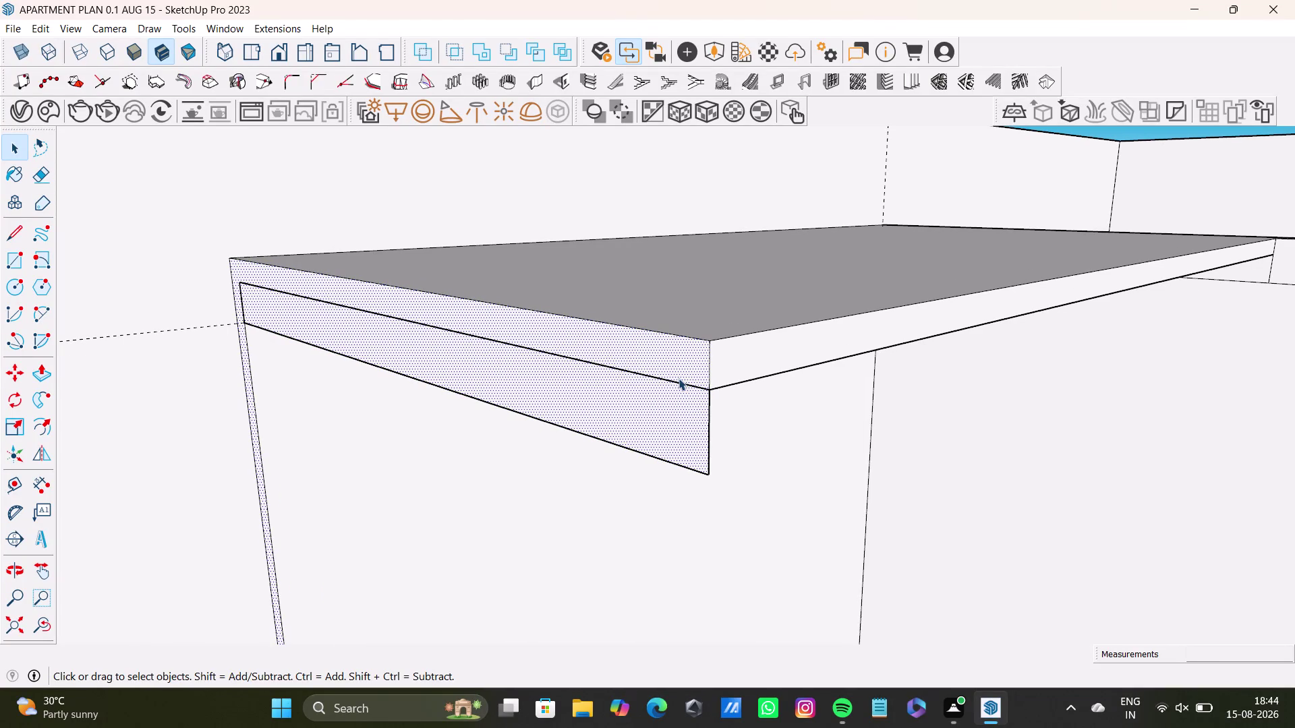
click(681, 380)
click(682, 384)
click(682, 384)
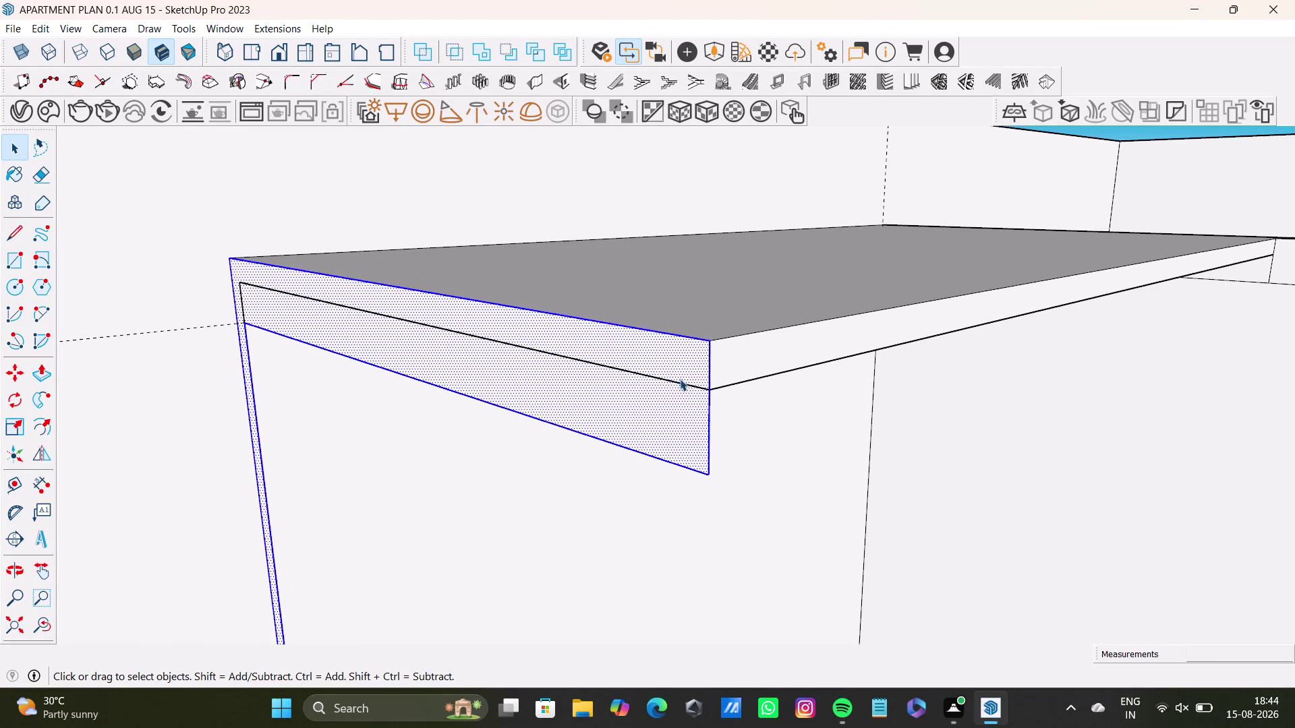
key(space)
scroll(down, 3)
click(735, 433)
middle_drag(746, 462, 657, 447)
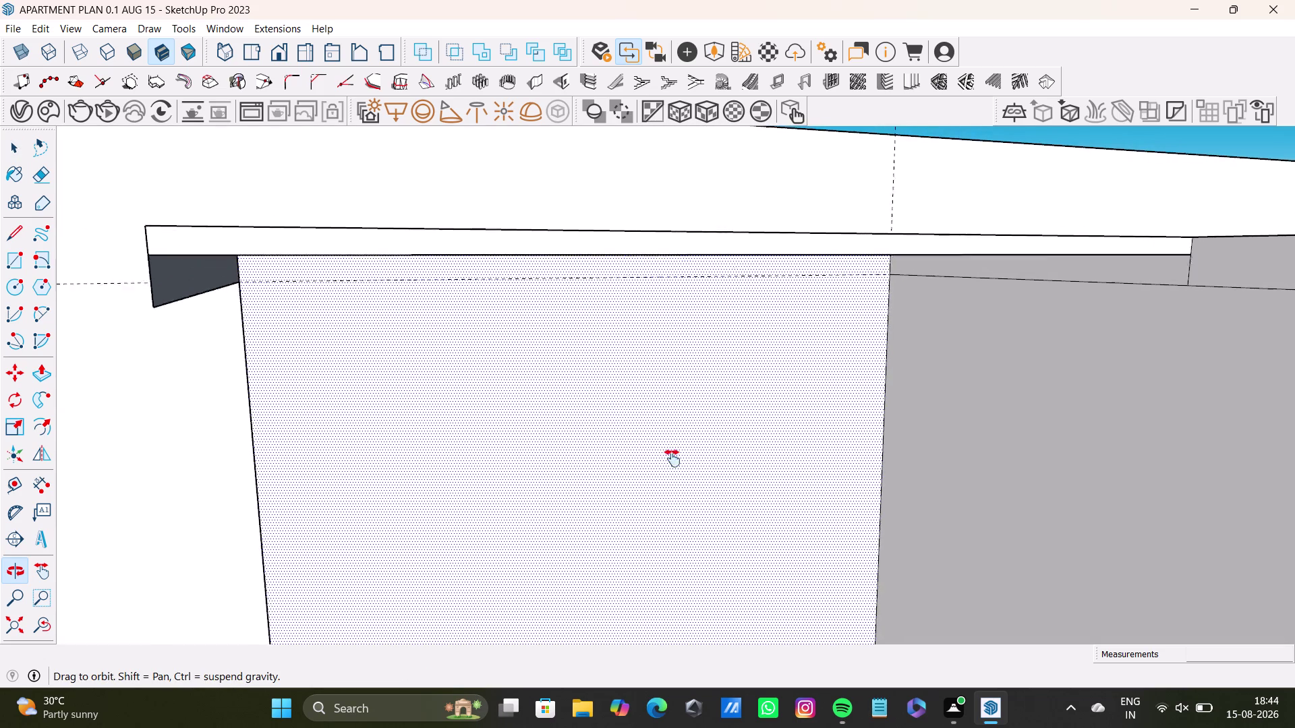
middle_drag(656, 447, 683, 470)
scroll(up, 3)
middle_drag(474, 333, 652, 325)
middle_drag(576, 330, 392, 323)
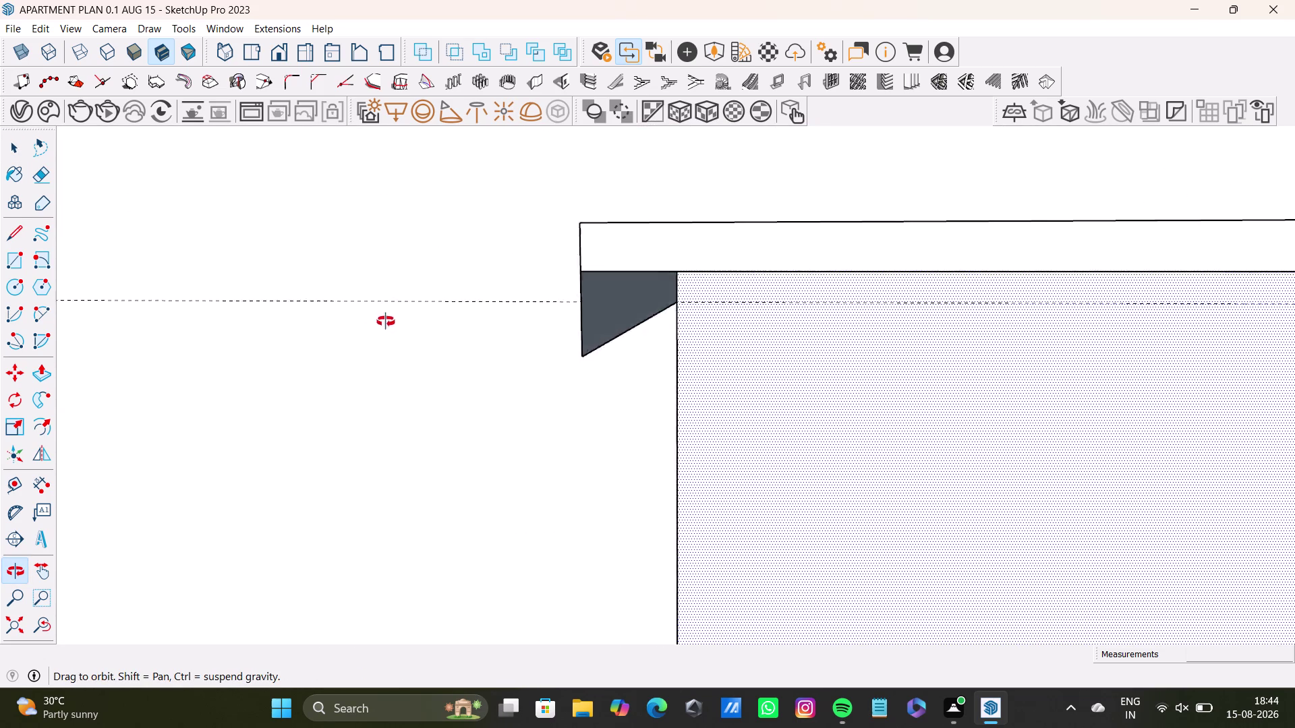
middle_drag(391, 324, 315, 288)
scroll(up, 3)
click(881, 316)
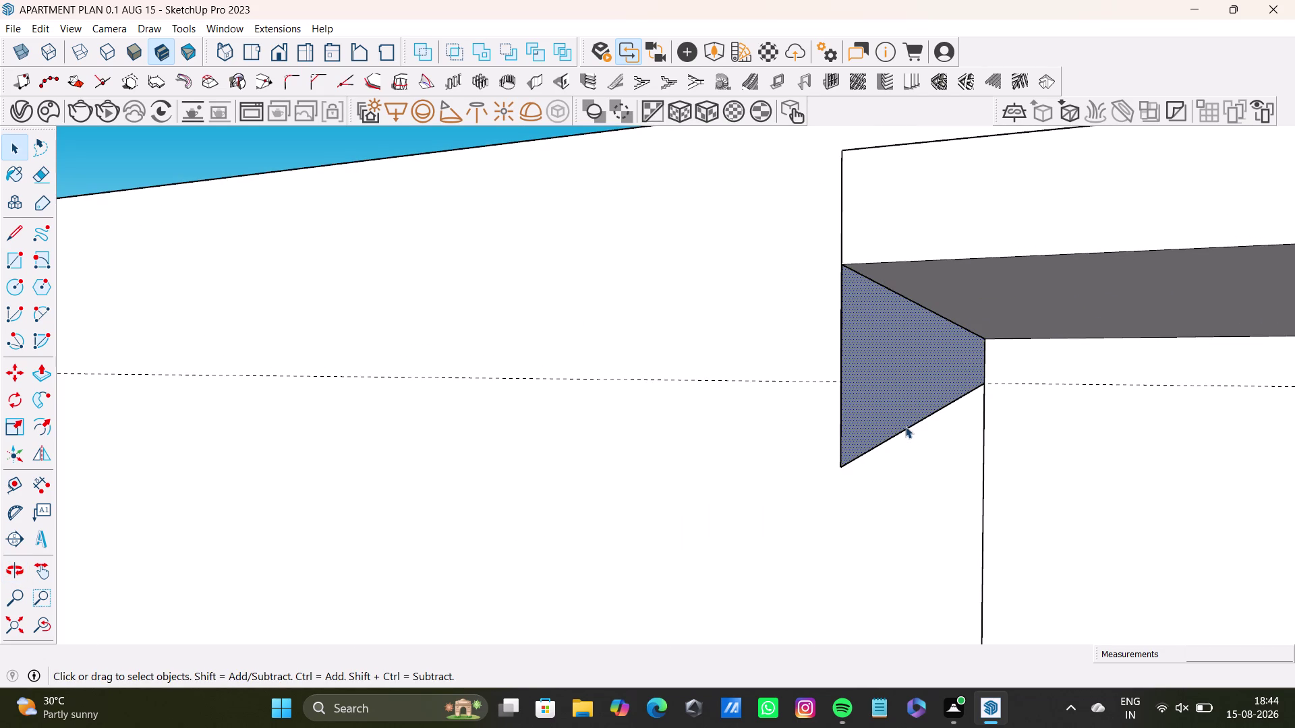
key(Delete)
middle_drag(870, 418, 975, 445)
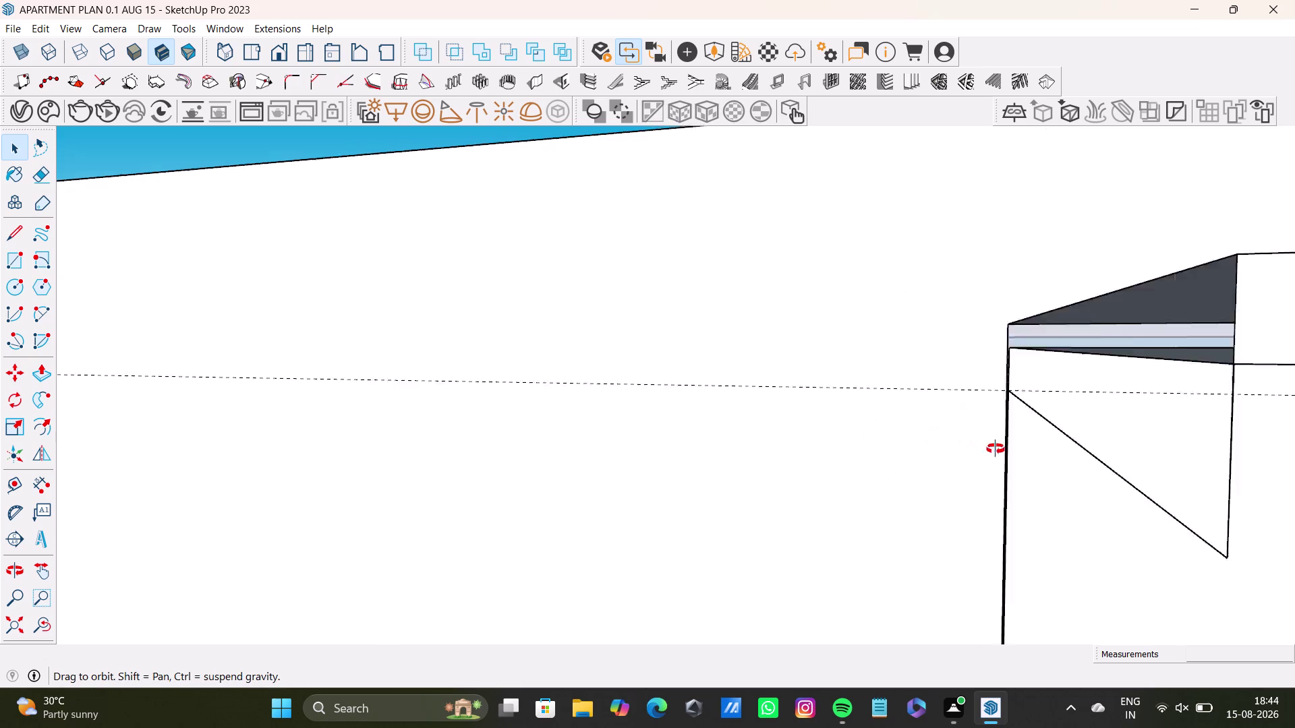
middle_drag(975, 446, 1062, 468)
scroll(down, 3)
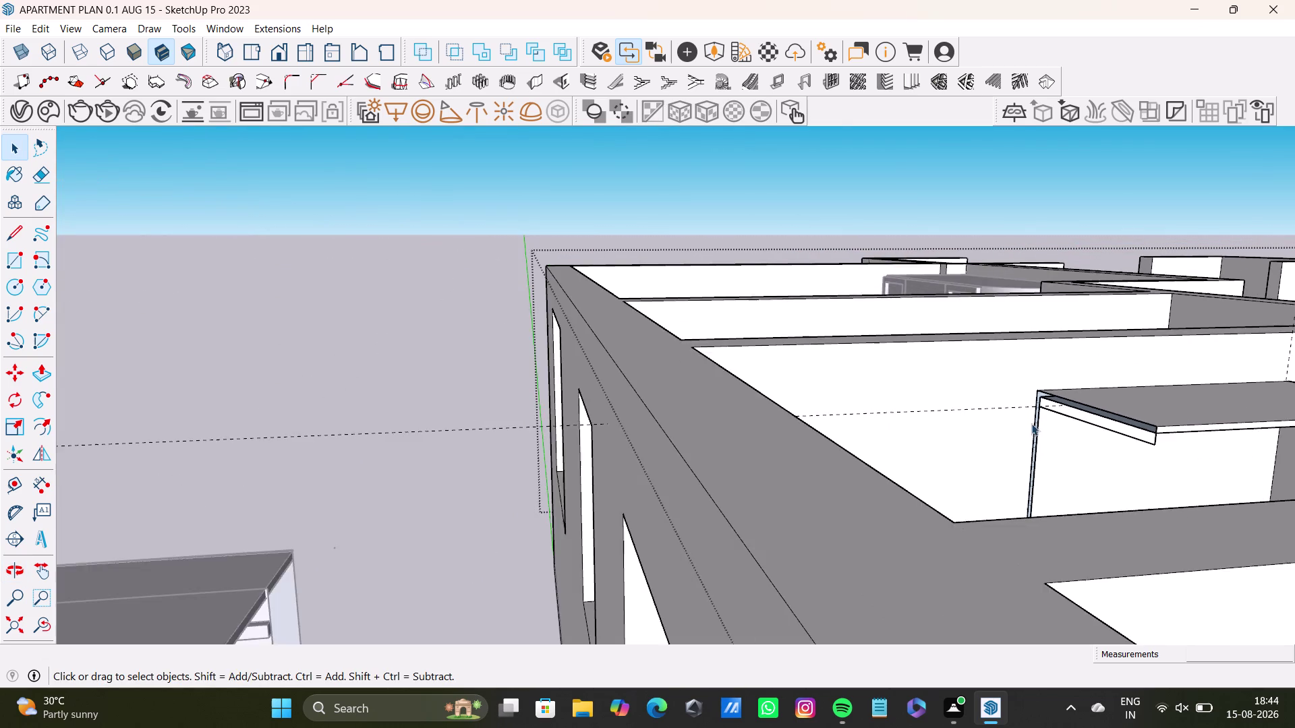
middle_drag(1031, 423, 1049, 570)
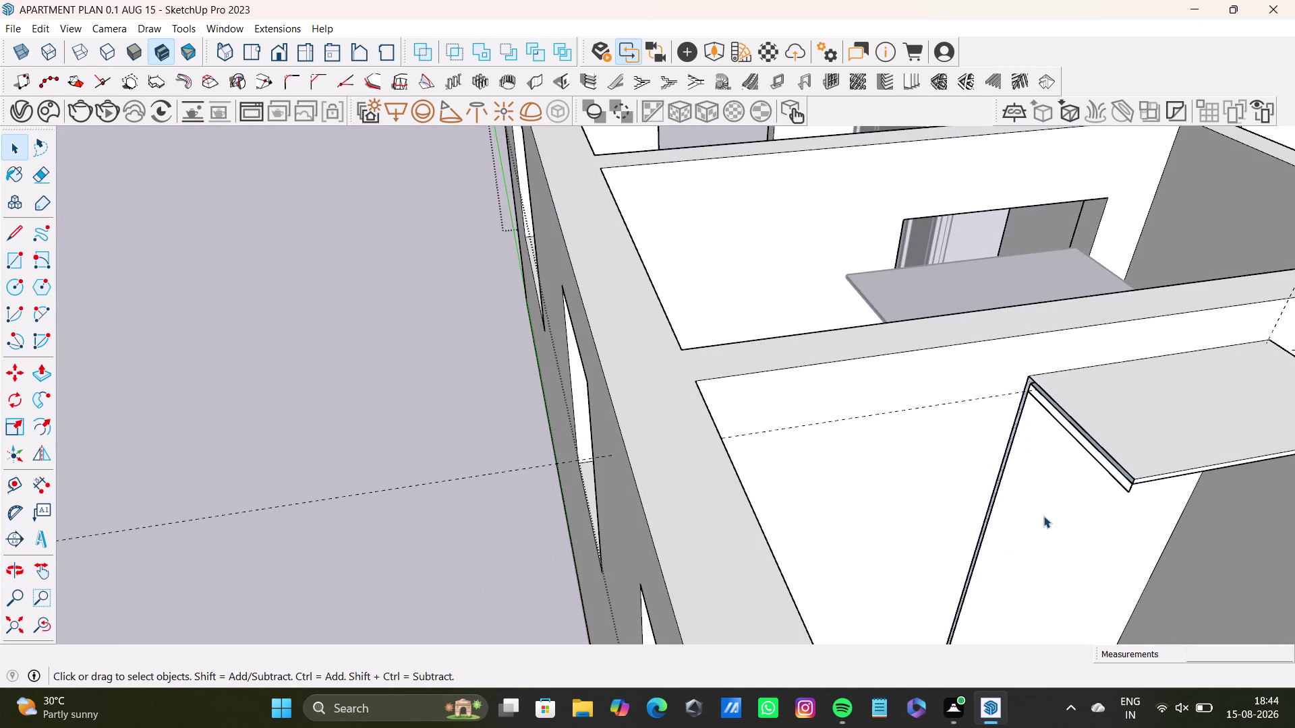
middle_drag(1042, 505, 901, 505)
middle_drag(903, 502, 1073, 548)
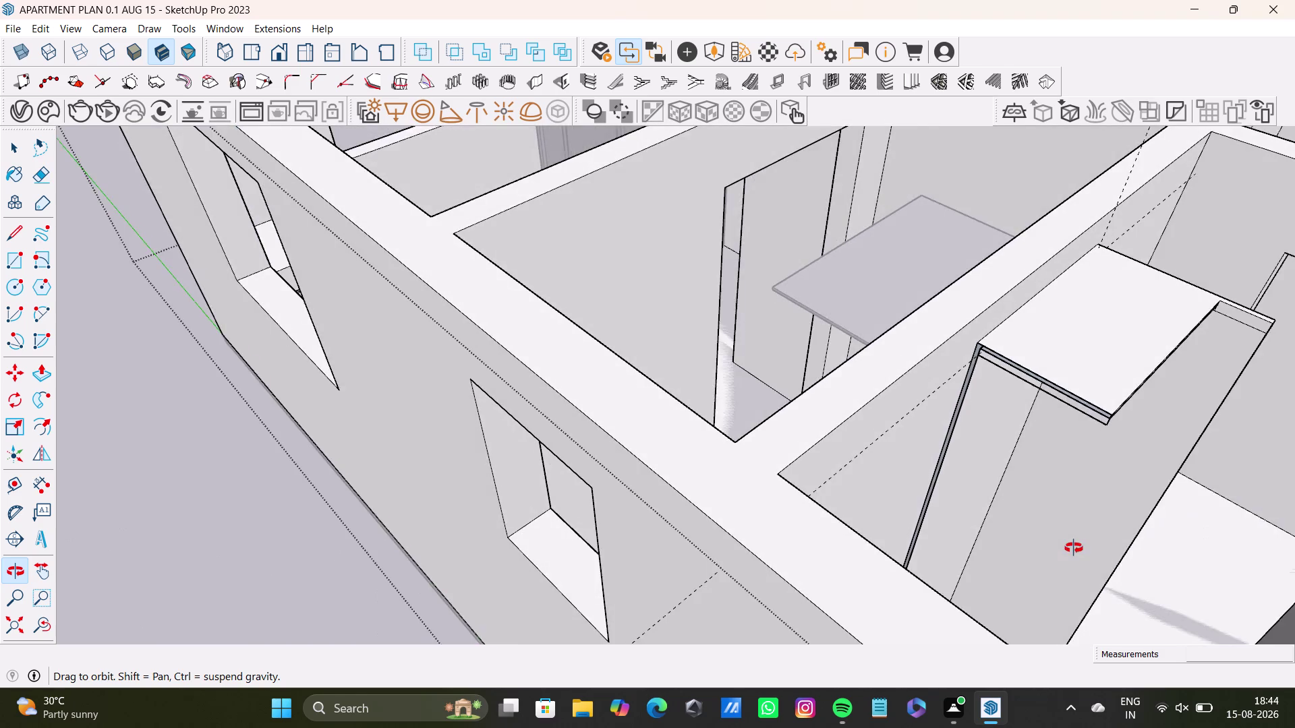
middle_drag(1073, 549, 958, 521)
scroll(up, 3)
key(ctrl+z)
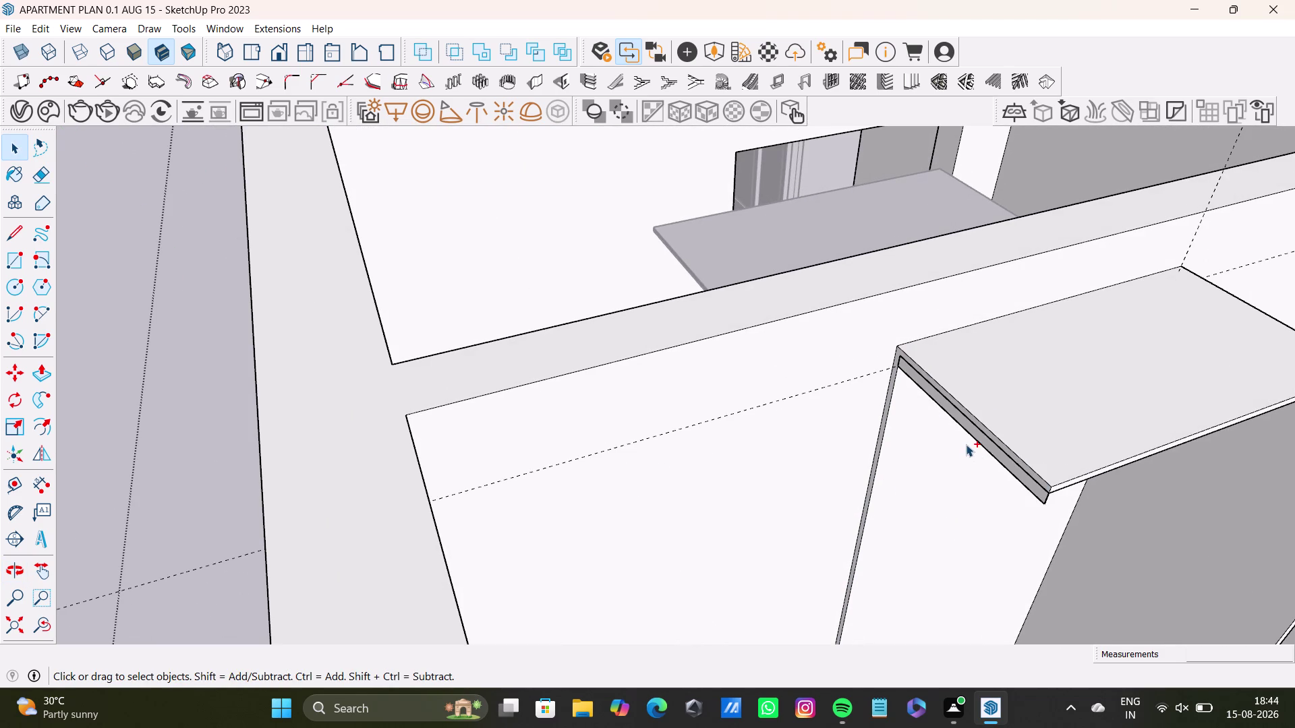
key(ctrl+z)
key(ctrl+z)
middle_drag(1018, 467, 884, 398)
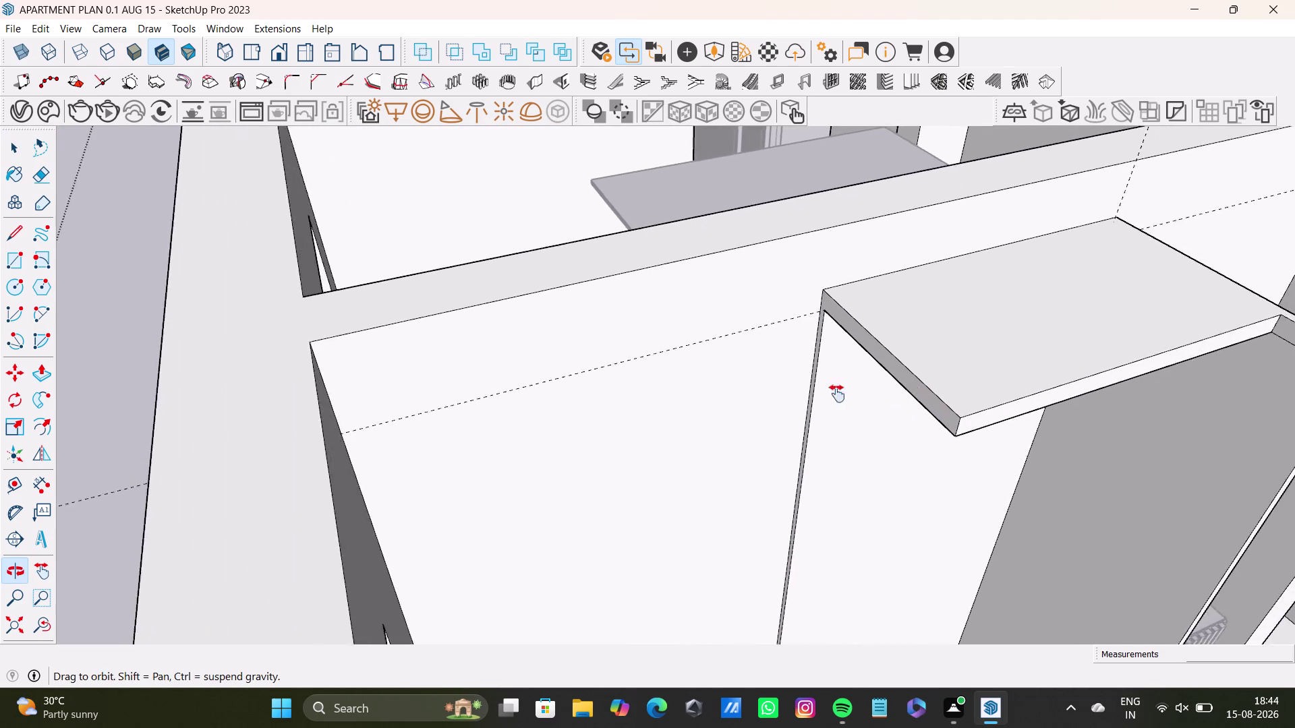
middle_drag(885, 398, 797, 401)
middle_drag(1008, 427, 950, 421)
click(952, 379)
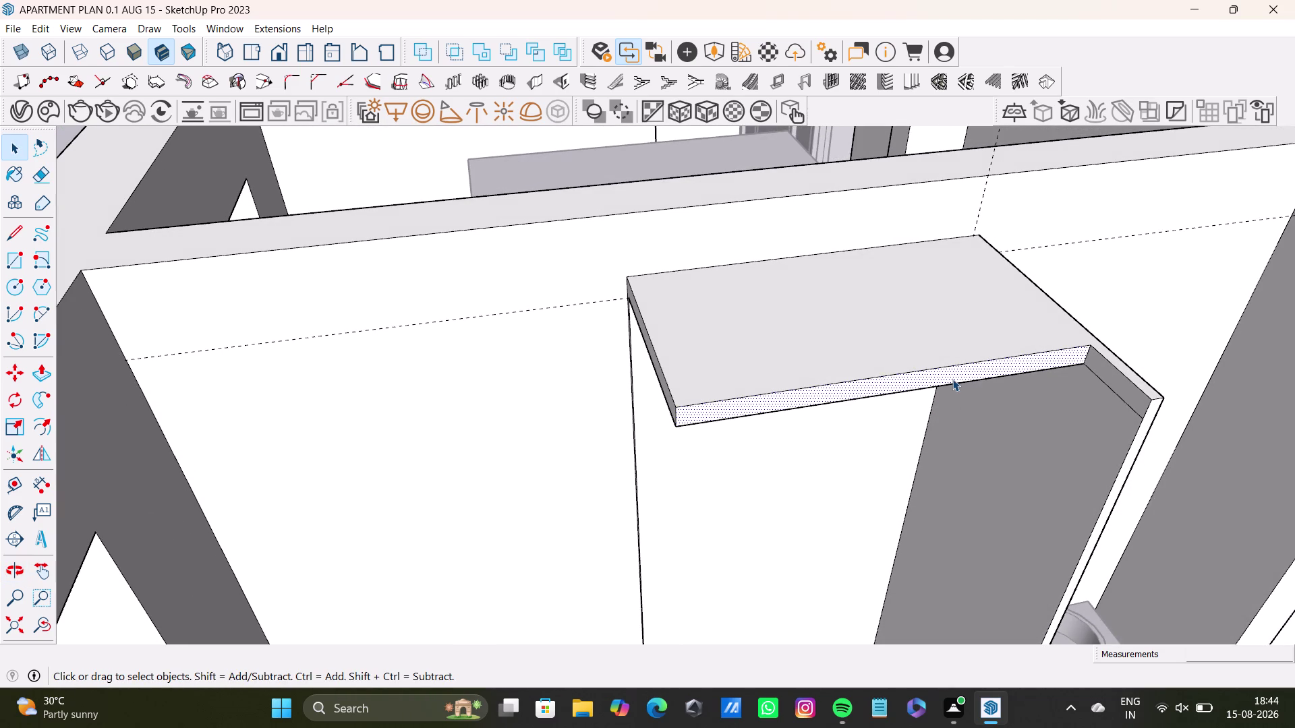
Push the top panel back about 1' 5 1/2", leaving a thin strip atop the wall.
key(p)
drag(948, 370, 856, 284)
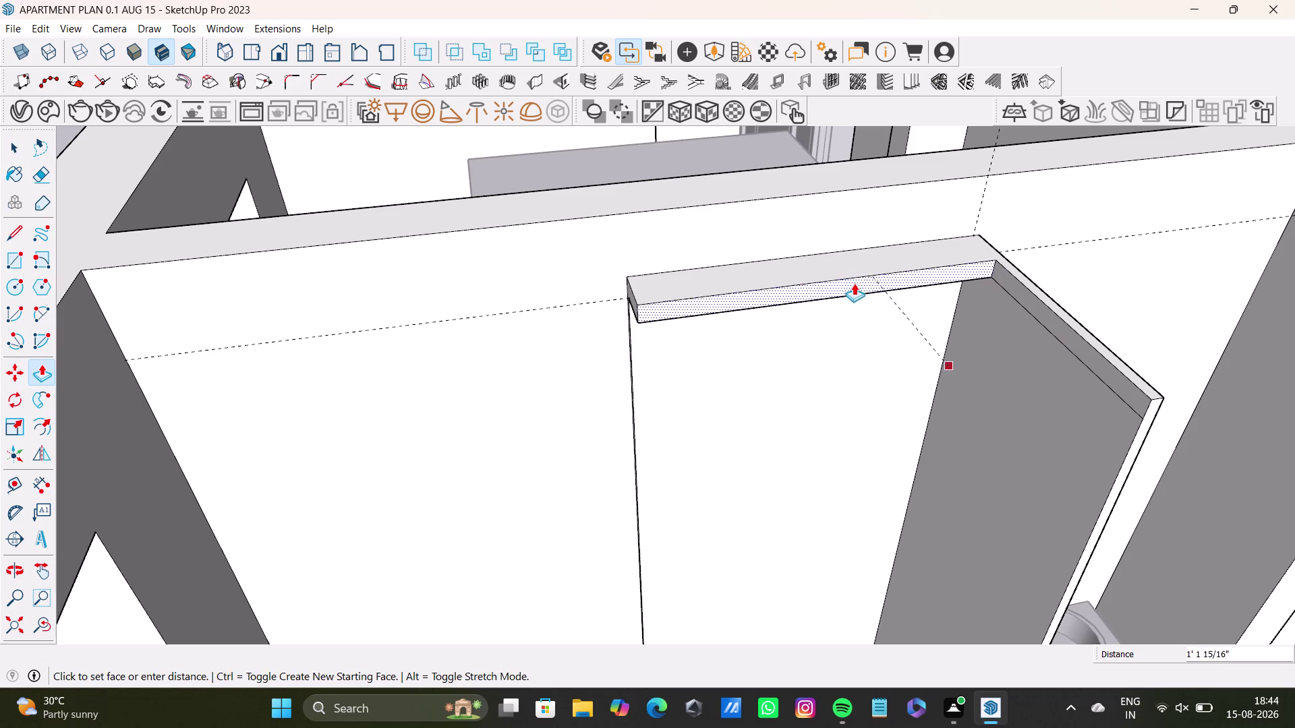
drag(856, 283, 833, 270)
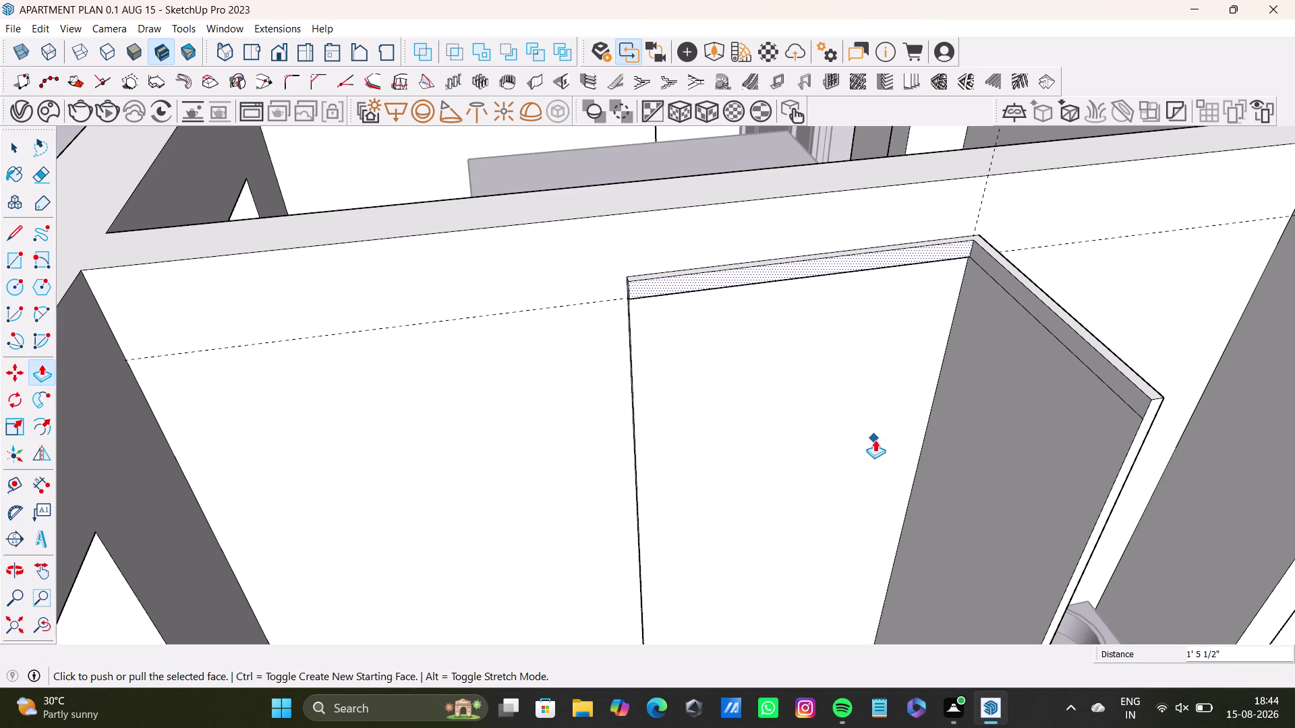
scroll(down, 3)
middle_drag(880, 451, 961, 381)
middle_drag(955, 433, 945, 468)
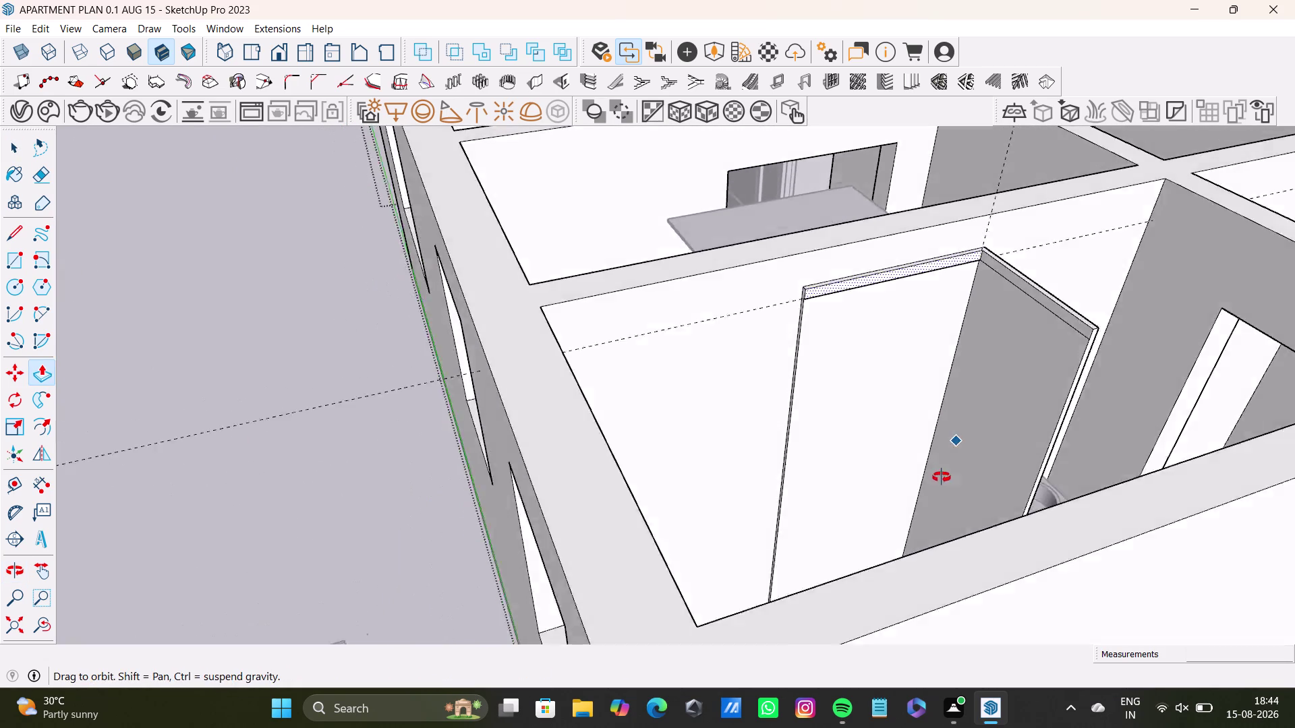
middle_drag(944, 468, 959, 301)
key(space)
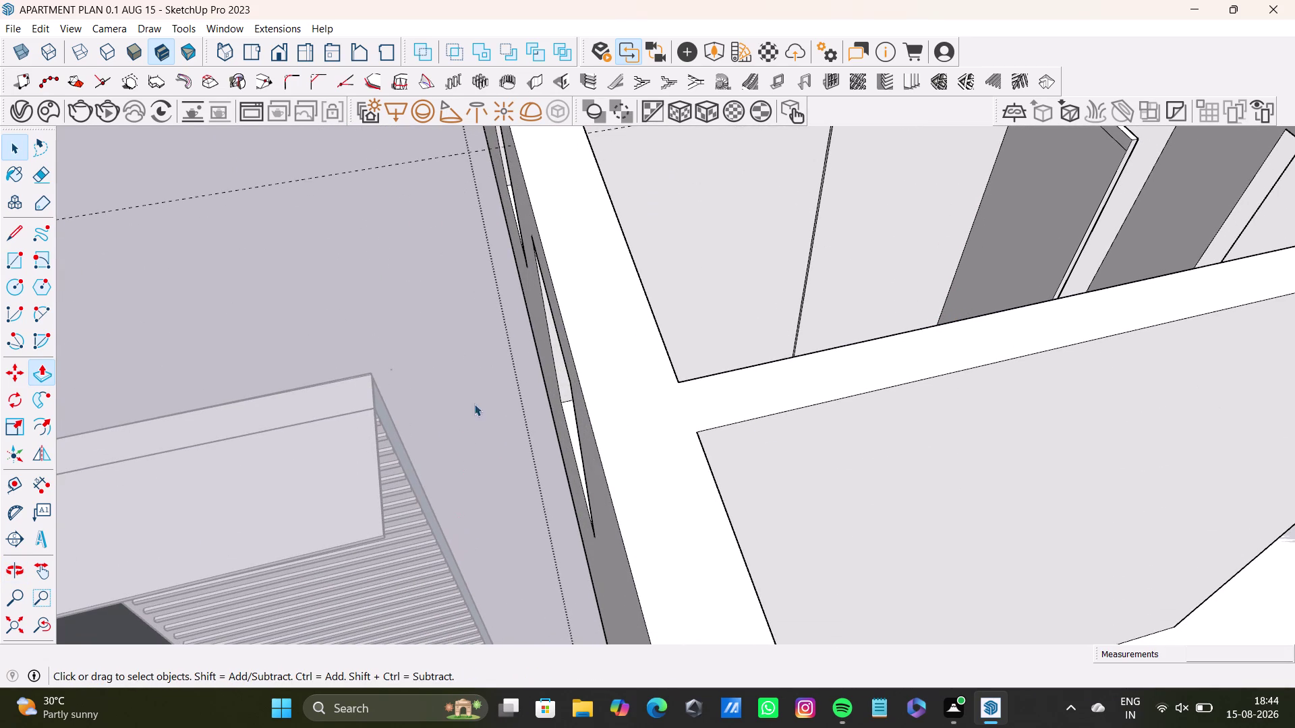
click(479, 334)
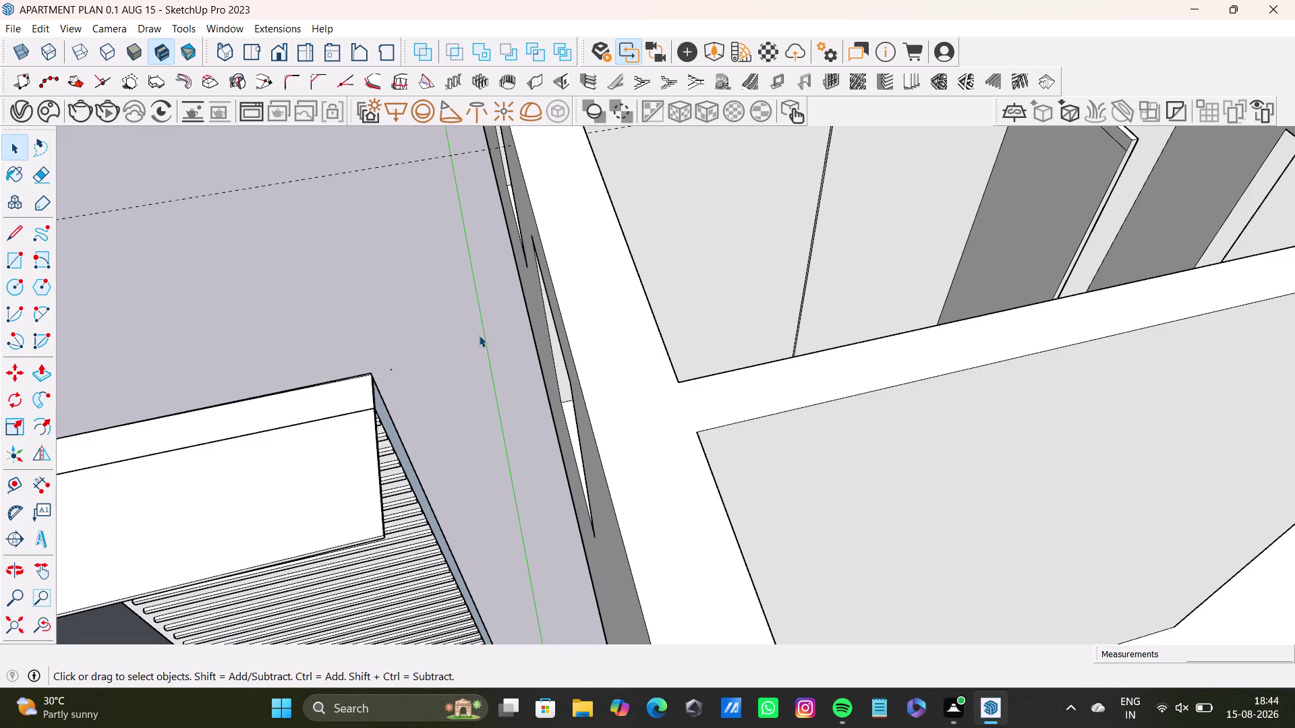